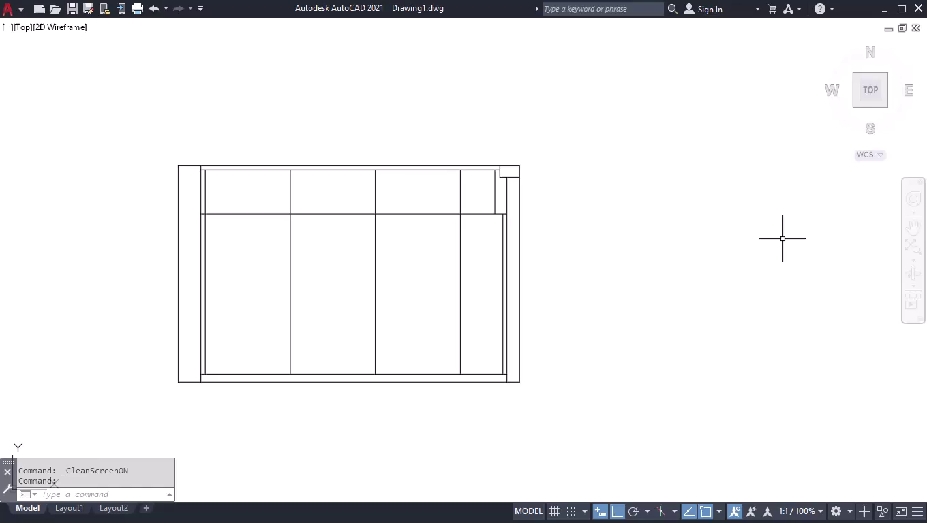
Restore the straight-on plan view of the drawing.
click(870, 91)
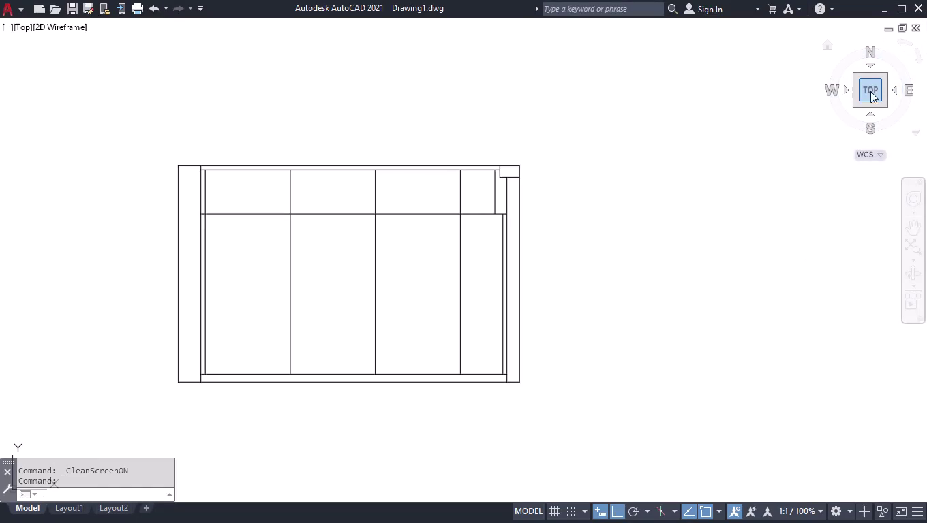
scroll(up, 3)
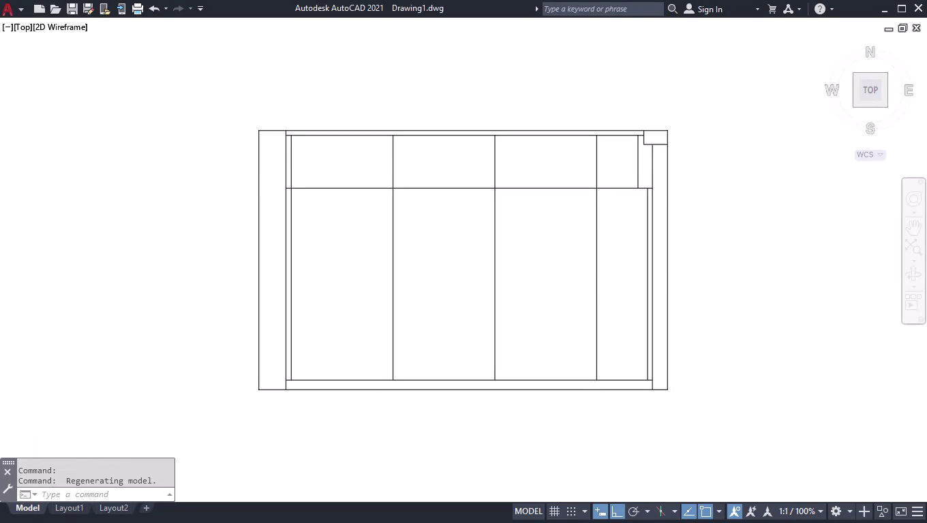
scroll(down, 3)
scroll(up, 3)
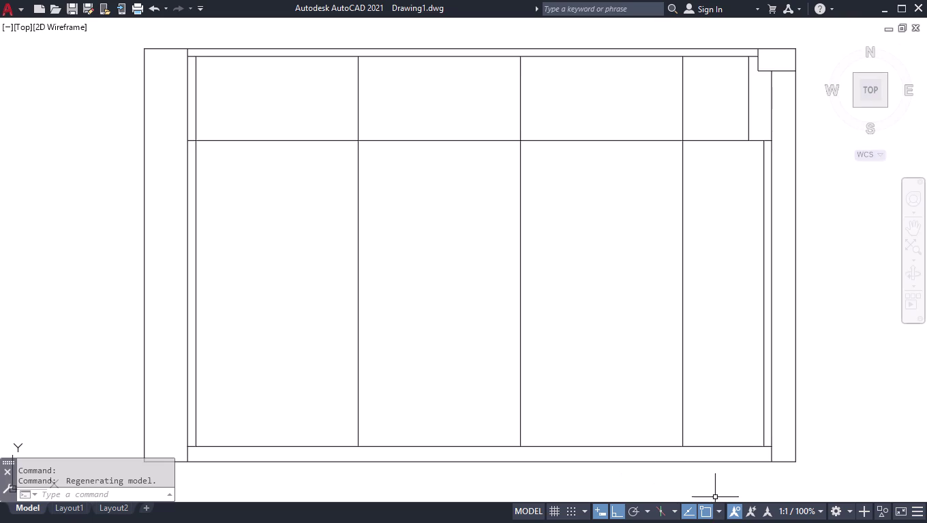
text(B)
text(R)
key(Return)
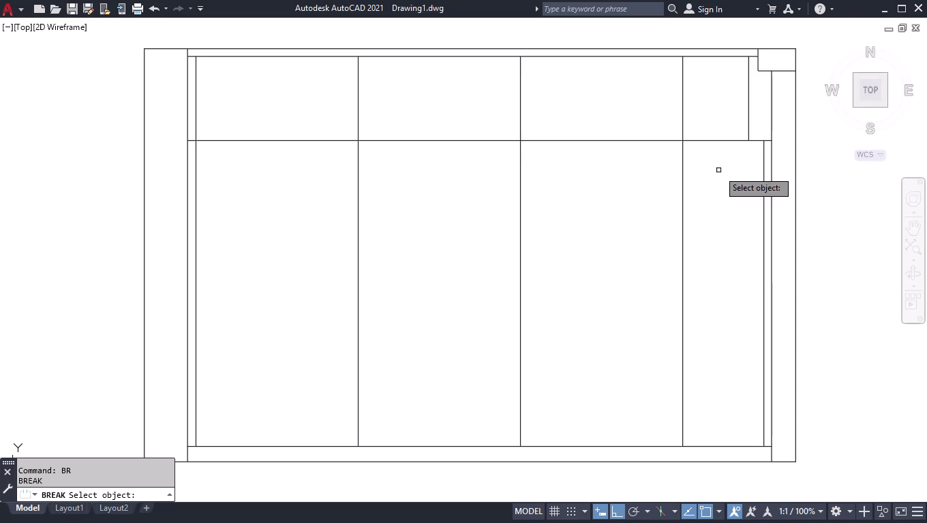
key(space)
Split the top horizontal line at both corners of the right bay with BREAKATPOINT.
text(BR)
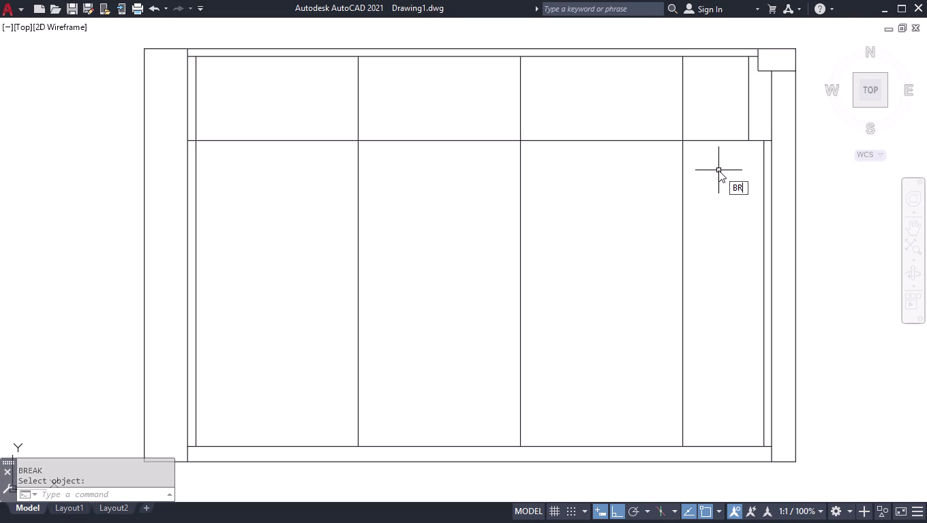
key(Down)
key(Return)
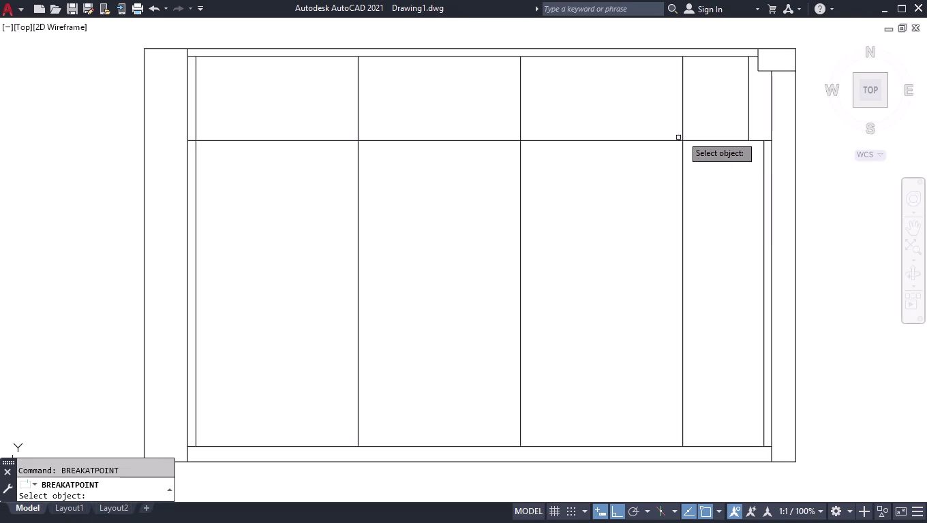
click(696, 141)
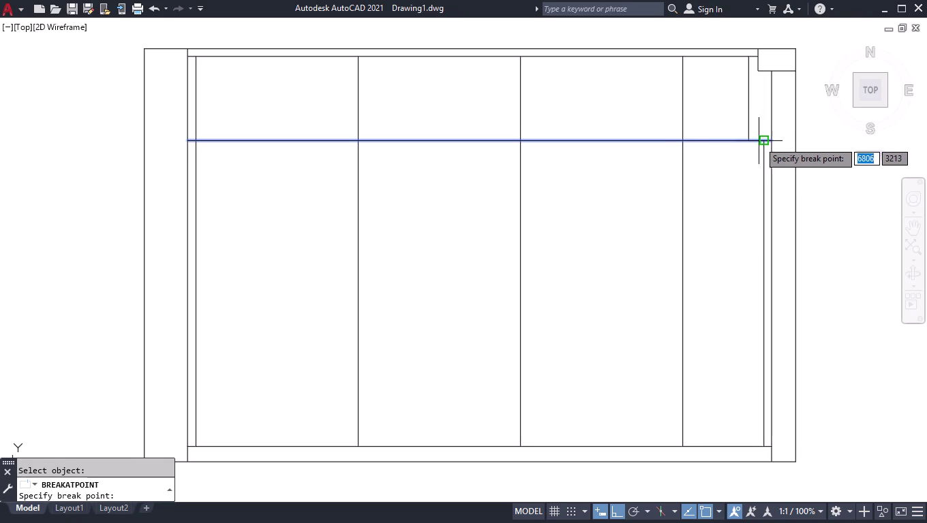
click(760, 141)
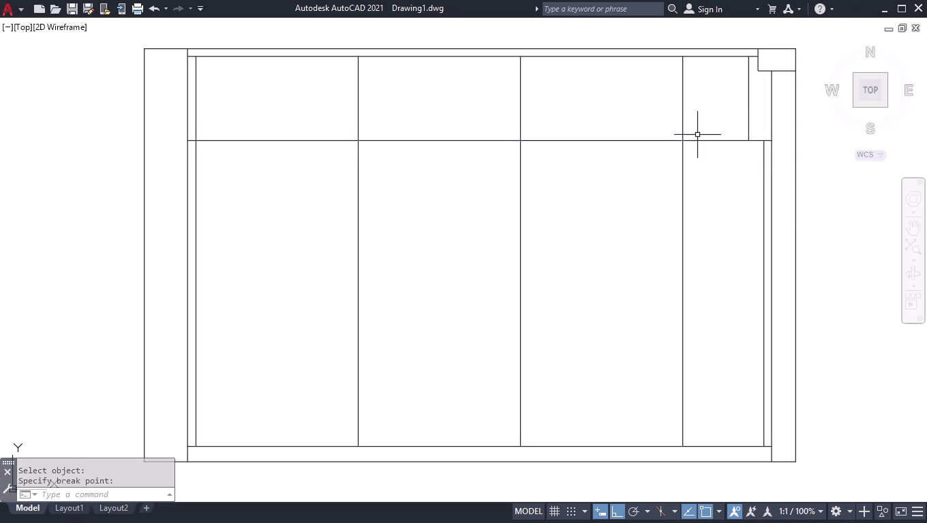
key(space)
click(698, 139)
click(684, 140)
key(space)
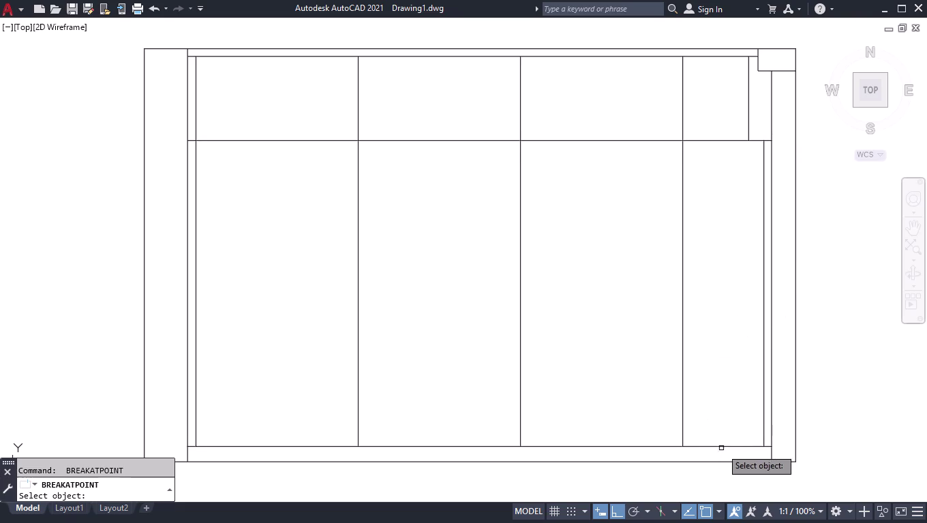
Split the bottom line at the right bay's corners and the right vertical line.
click(711, 445)
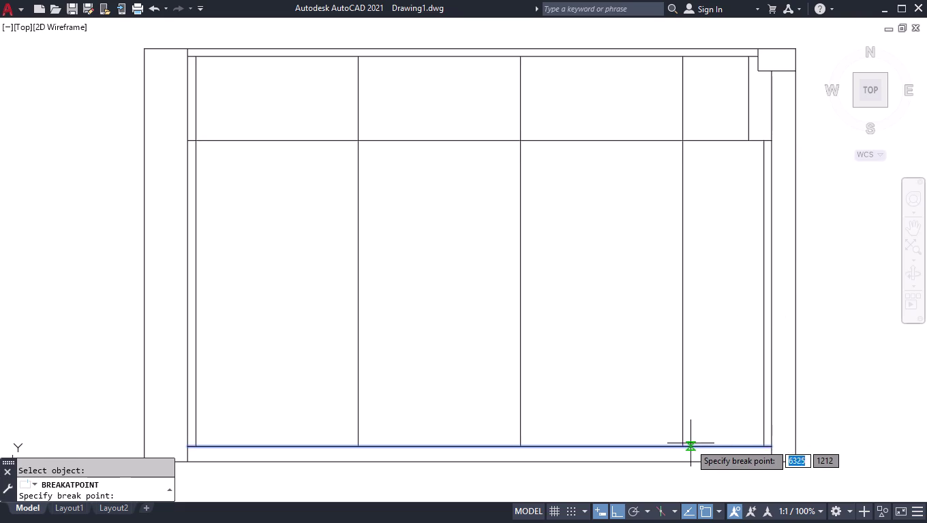
click(679, 448)
key(space)
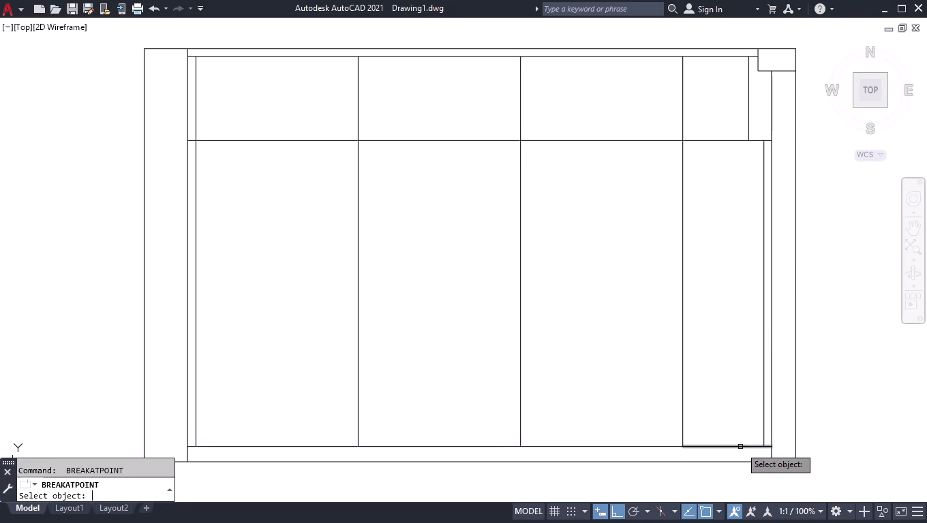
click(740, 445)
click(768, 447)
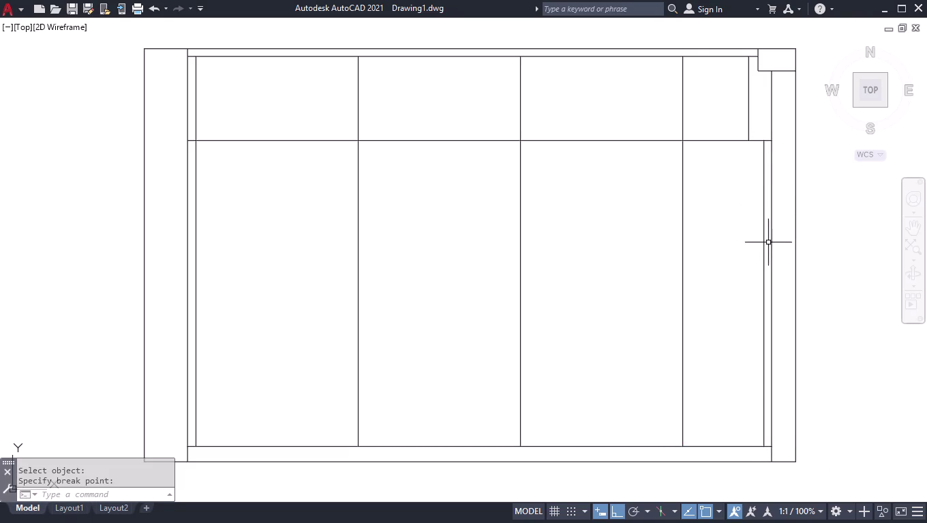
click(763, 217)
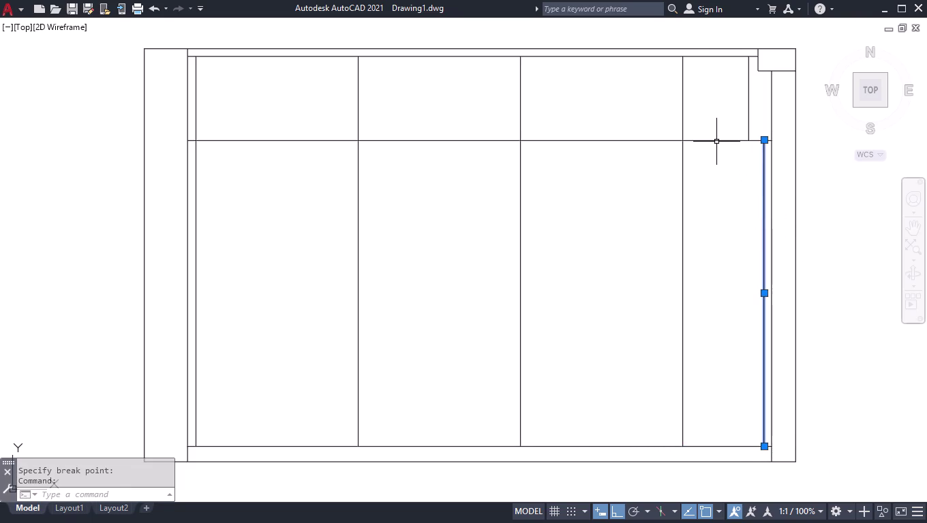
Join the right bay's top, bottom, left and right edges into one outline.
click(716, 141)
click(680, 206)
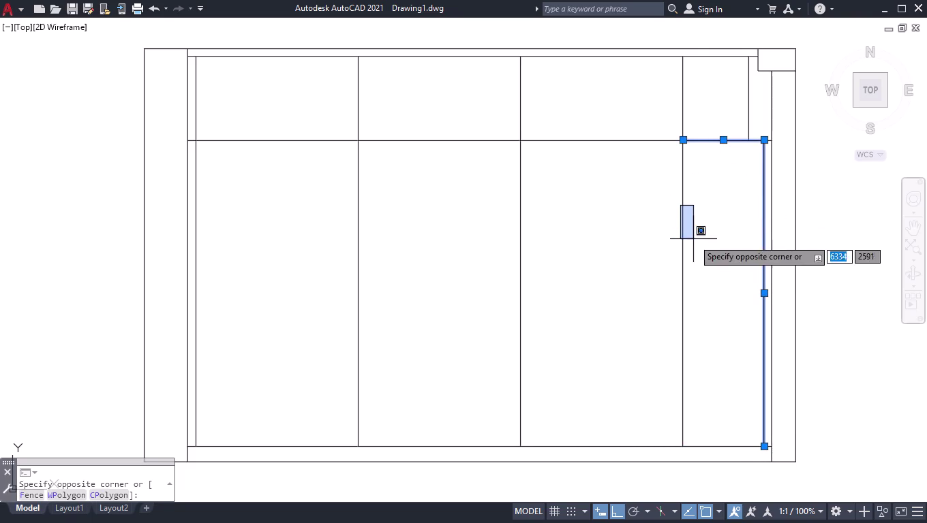
click(690, 256)
click(685, 261)
click(673, 280)
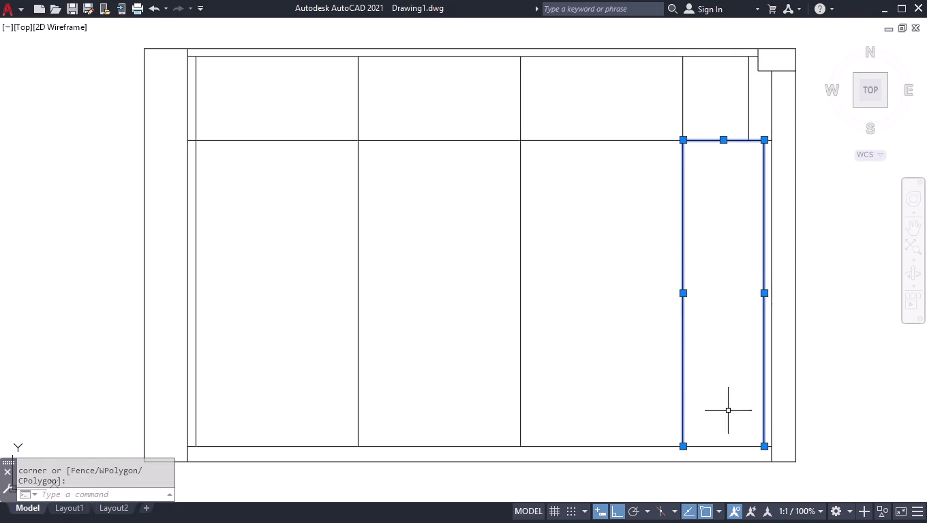
click(723, 447)
key(j)
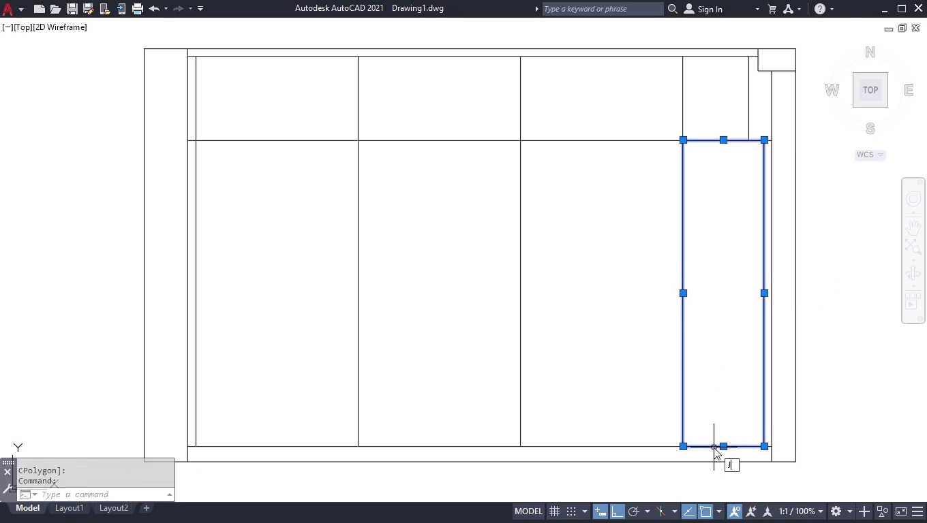
key(Return)
Offset the right bay's outline 20 inward to form the inset panel.
text(OF)
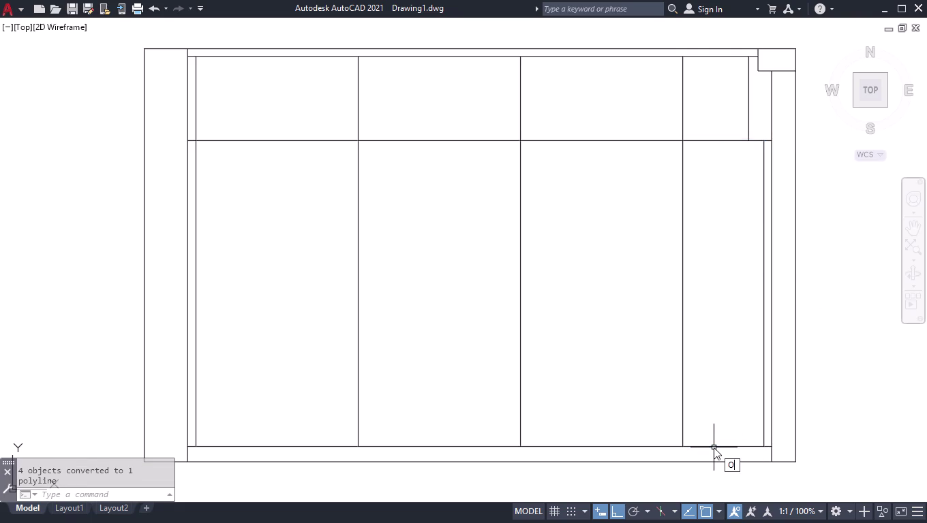
text(F)
key(Return)
text(2)
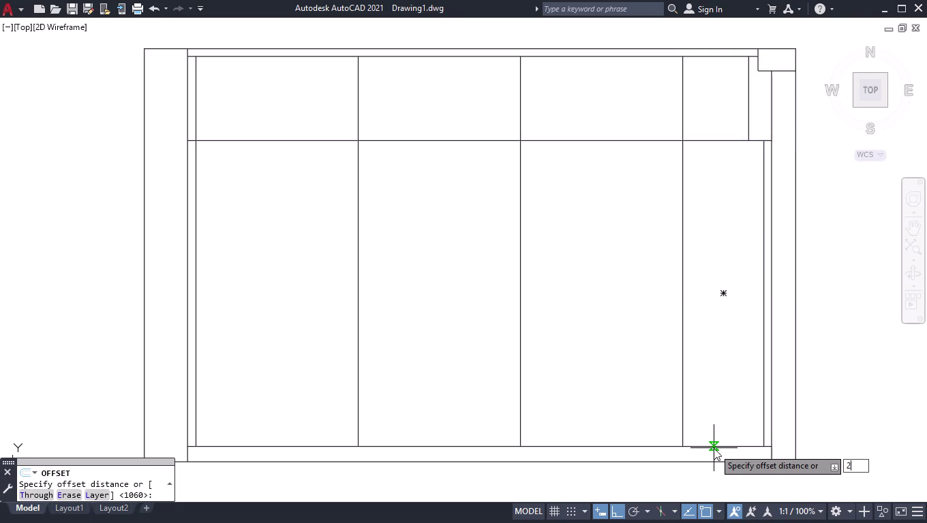
text(0)
key(Return)
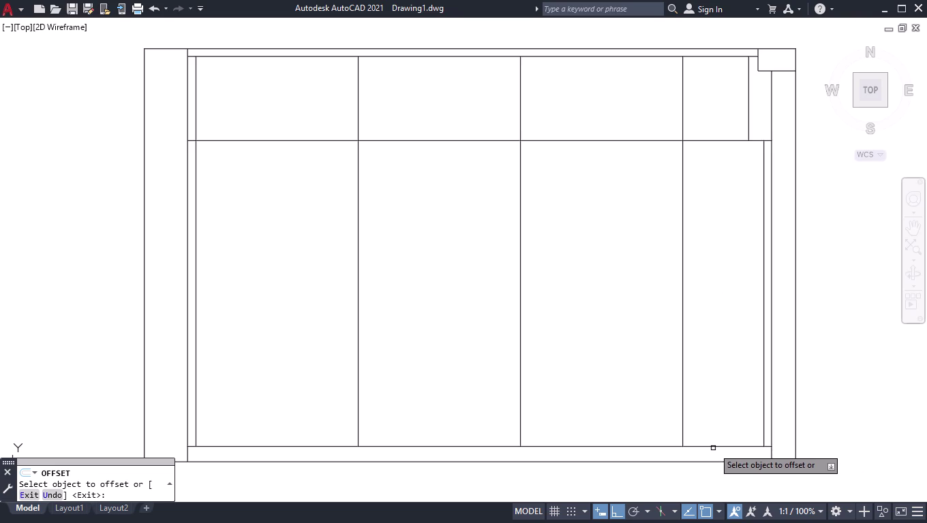
click(706, 446)
click(725, 388)
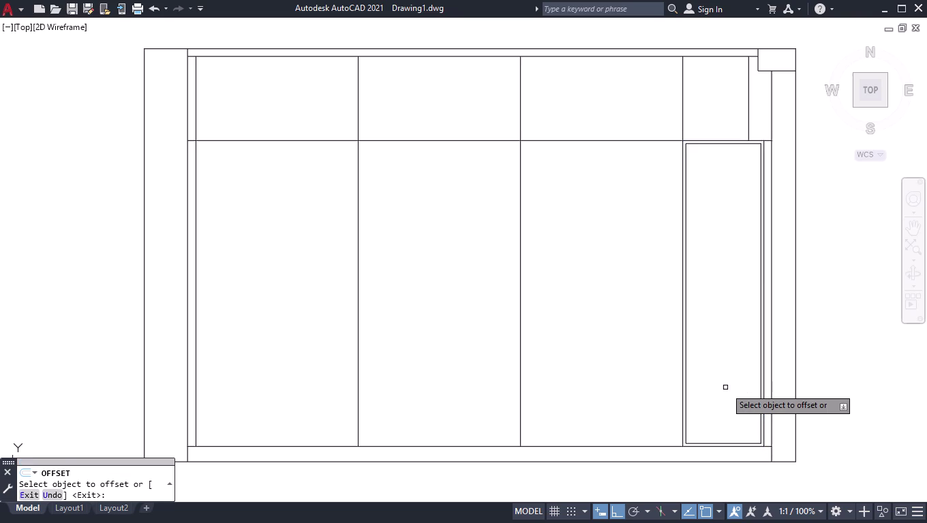
key(Return)
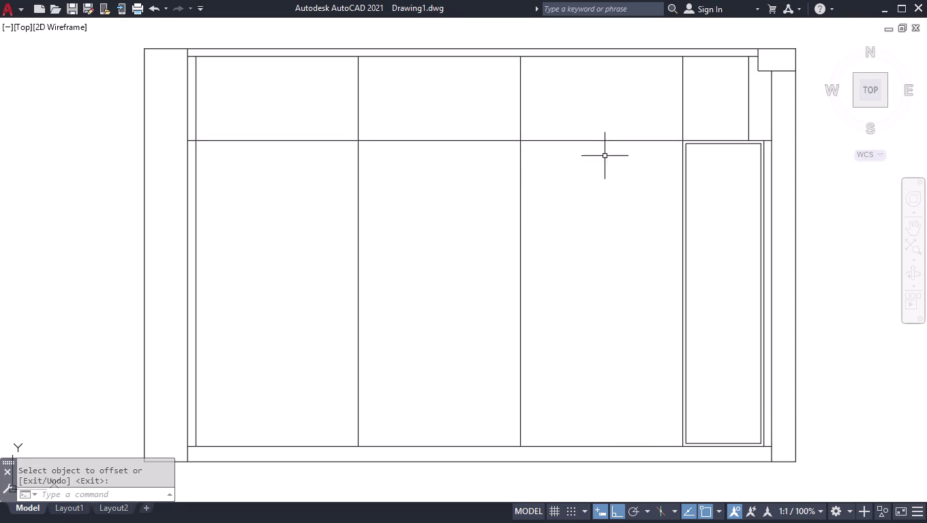
Split the top and bottom lines at the third bay's corners.
text(BR)
key(Down)
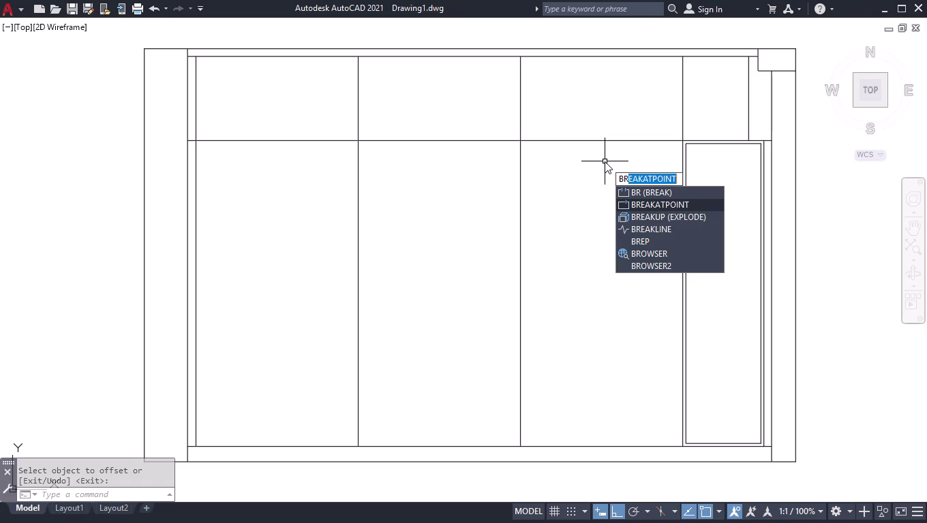
key(Return)
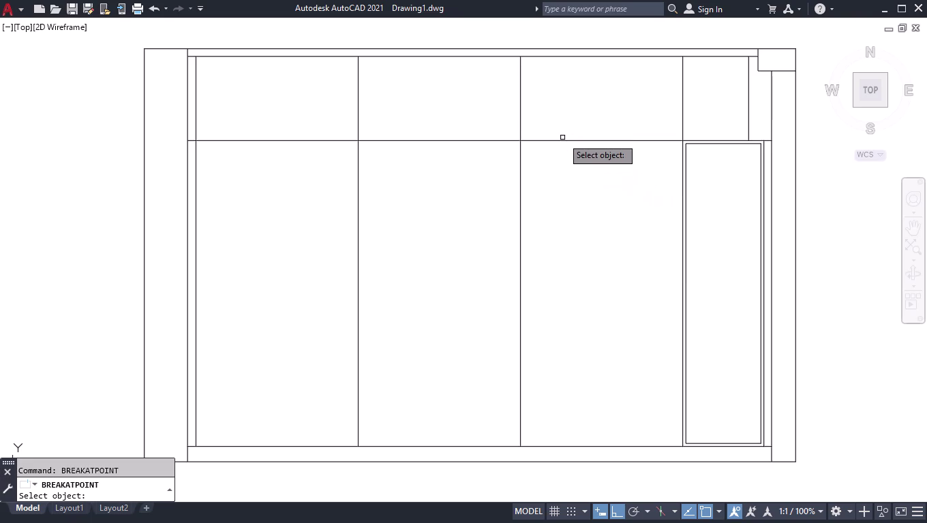
click(560, 140)
click(522, 140)
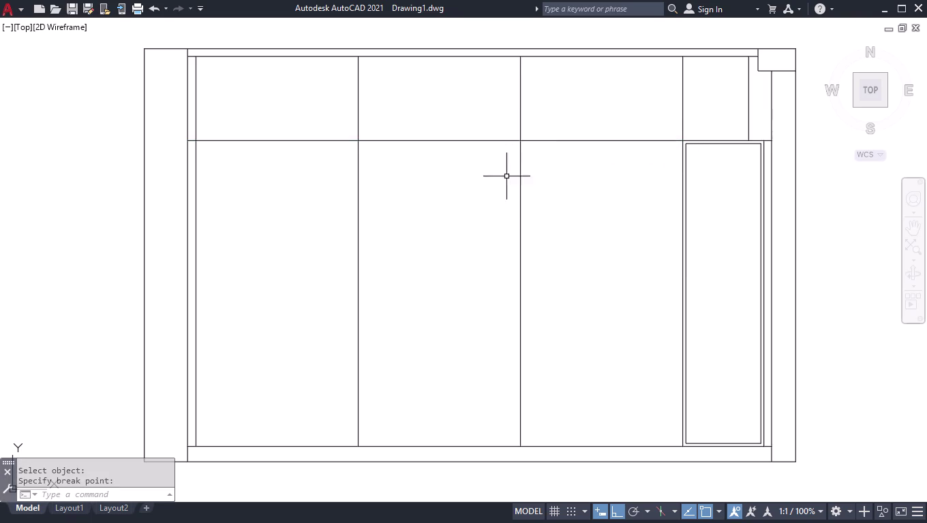
key(space)
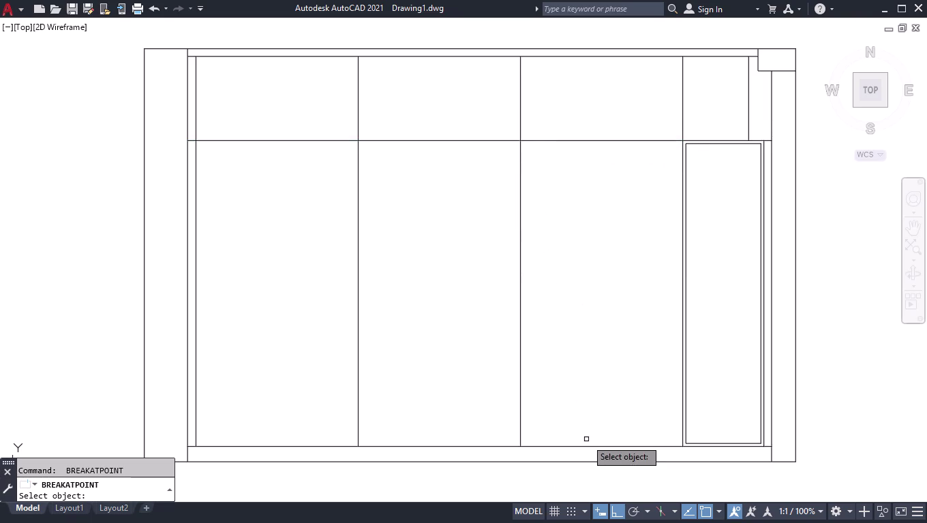
click(582, 445)
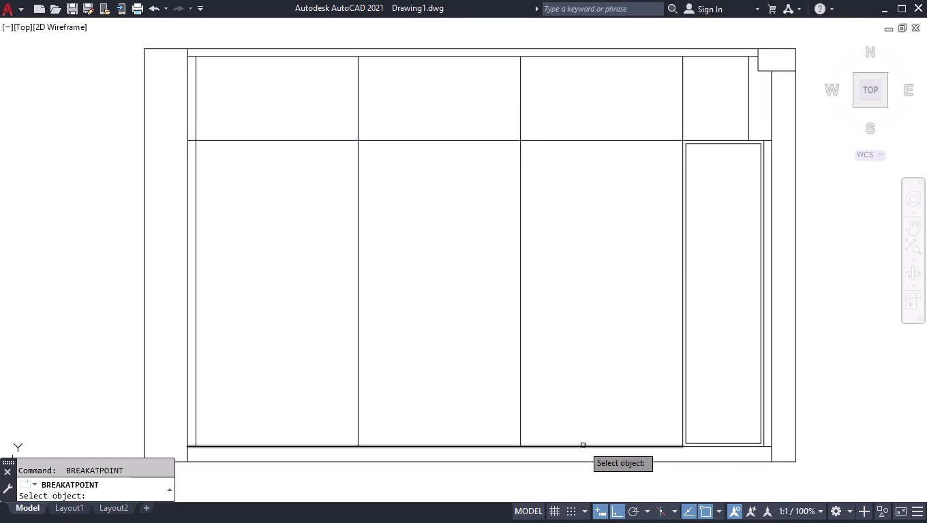
click(523, 445)
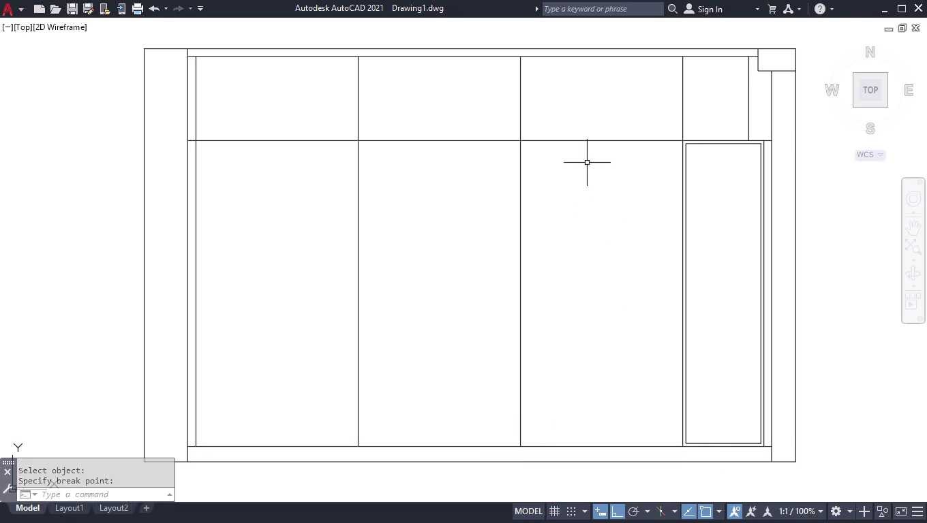
Explode the narrow right panel's joined outline back into separate lines.
click(587, 139)
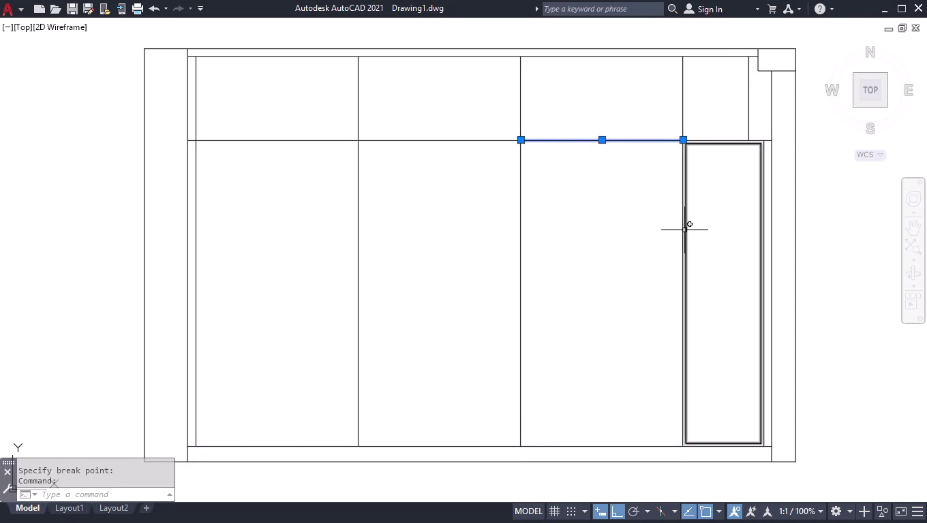
click(680, 229)
click(684, 229)
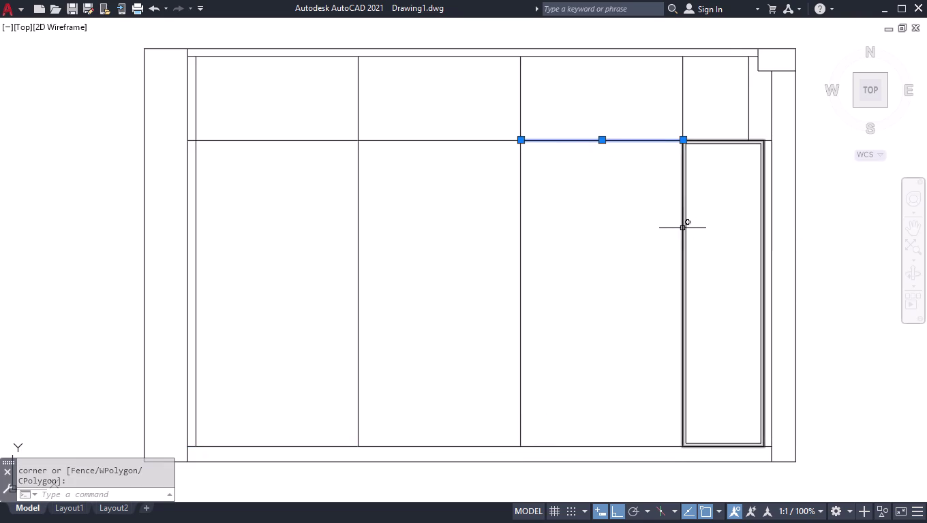
click(682, 229)
scroll(up, 3)
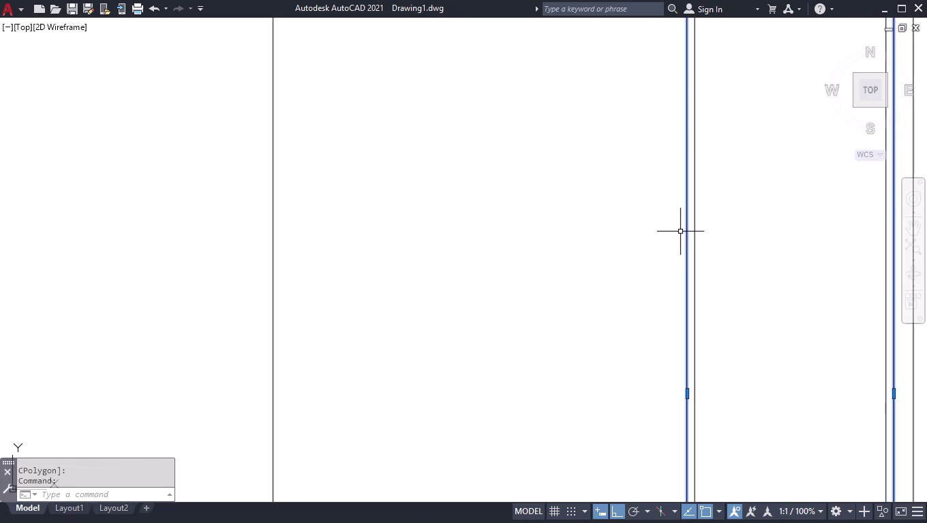
click(782, 216)
click(629, 323)
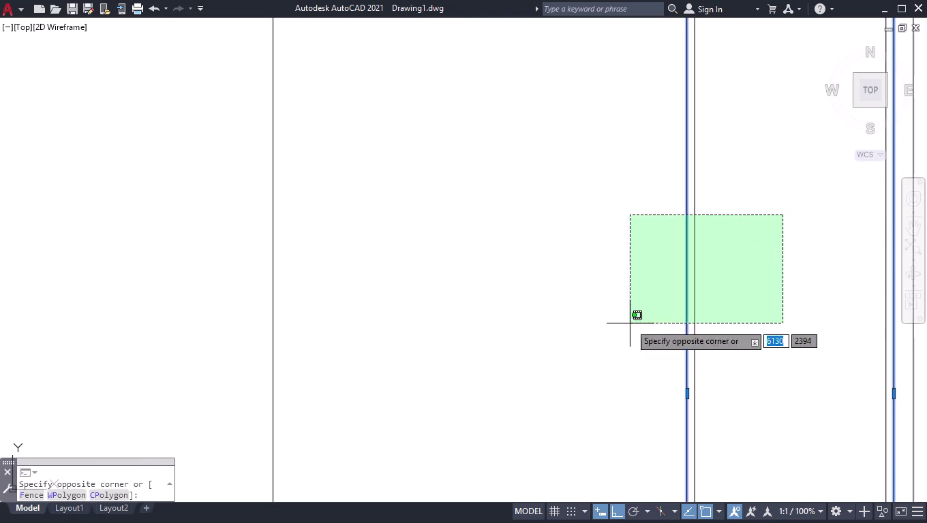
scroll(down, 3)
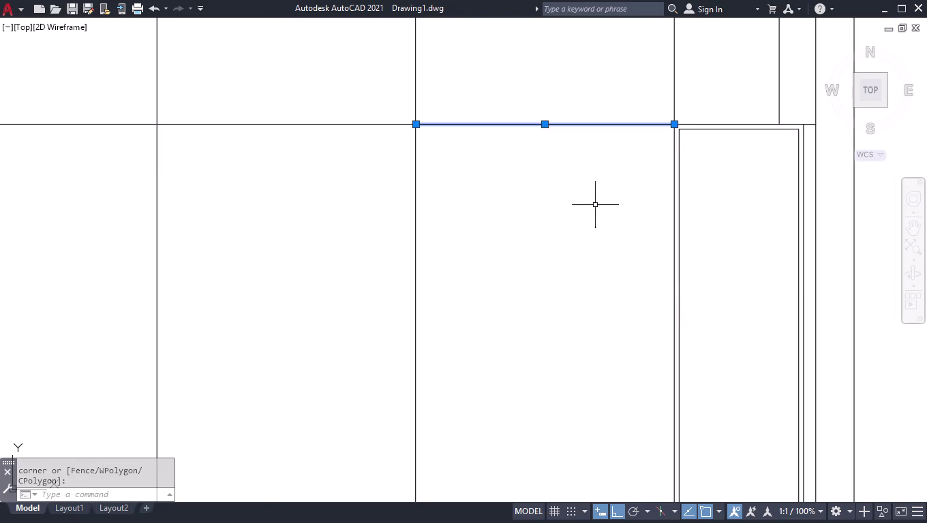
click(563, 80)
click(548, 154)
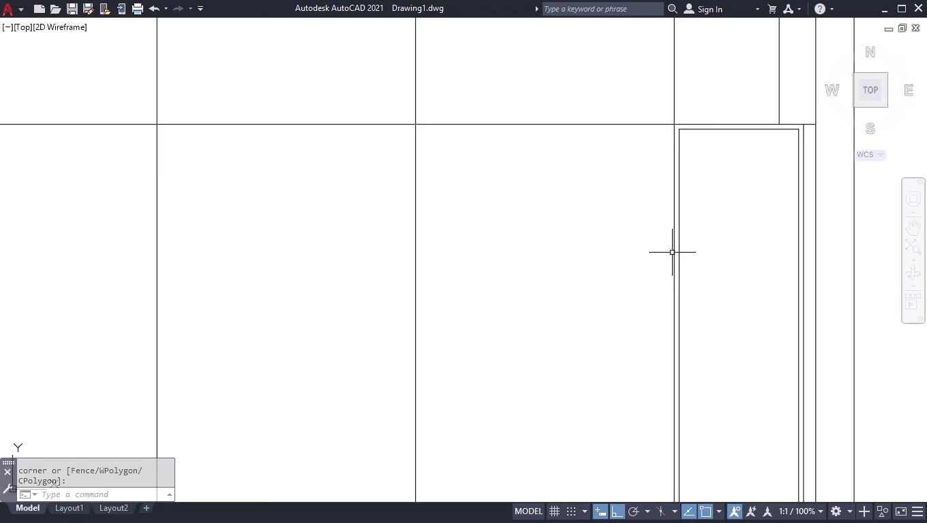
click(674, 248)
text(EX)
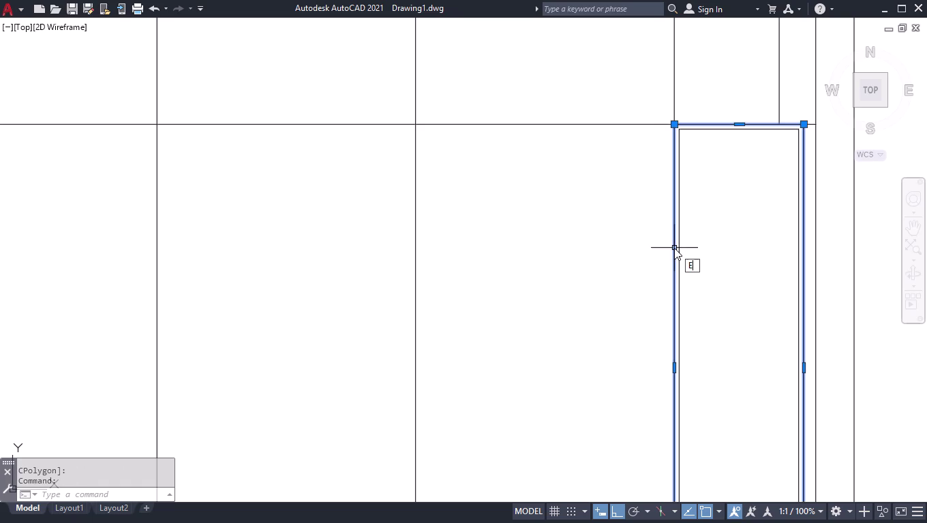
text(PL)
key(Return)
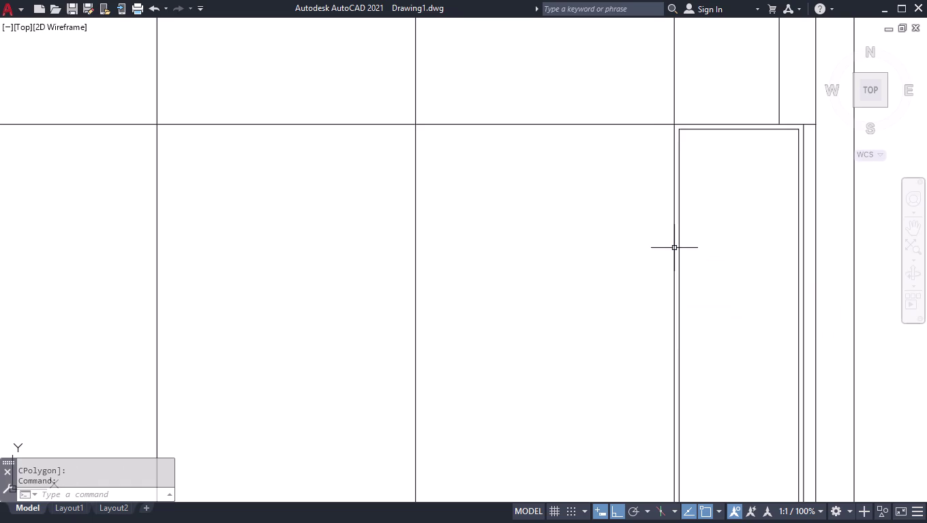
Offset the third bay's edges 20 inward and delete the stray bottom offset line.
click(602, 123)
click(675, 187)
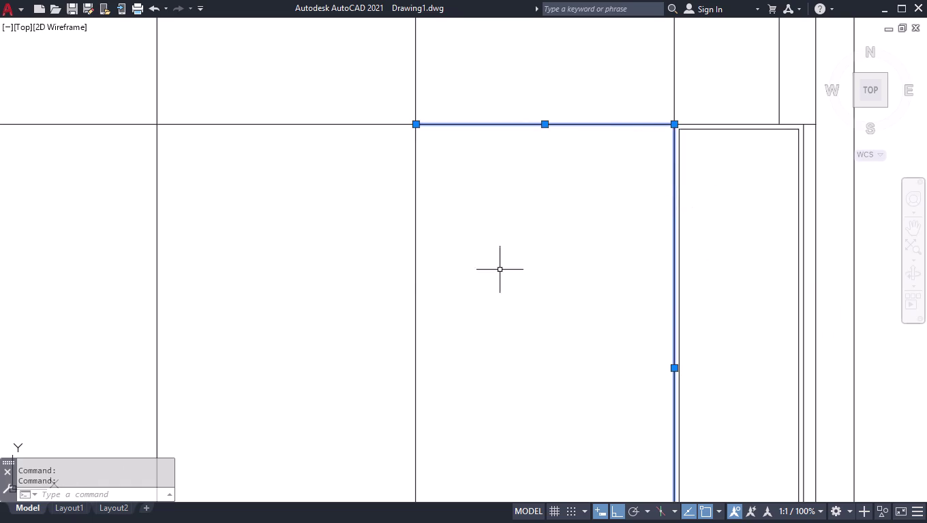
click(417, 291)
scroll(down, 3)
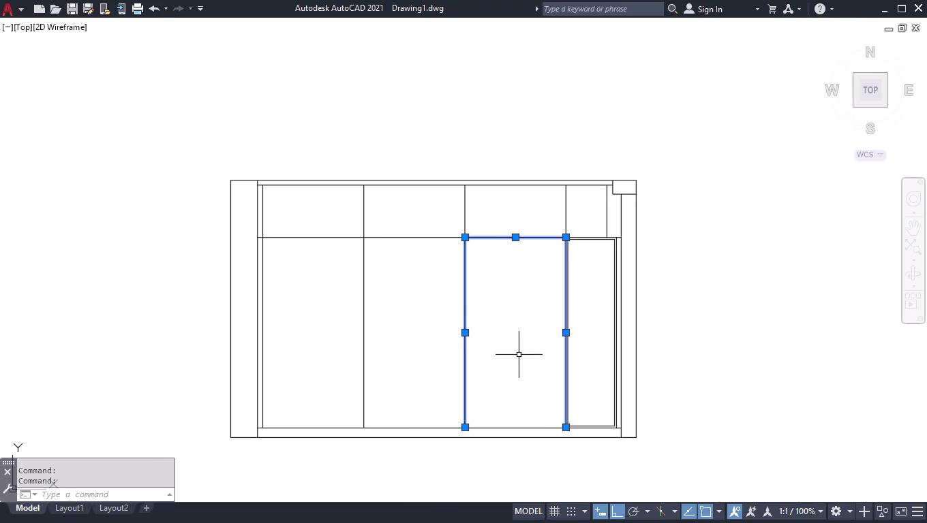
click(522, 427)
text(O)
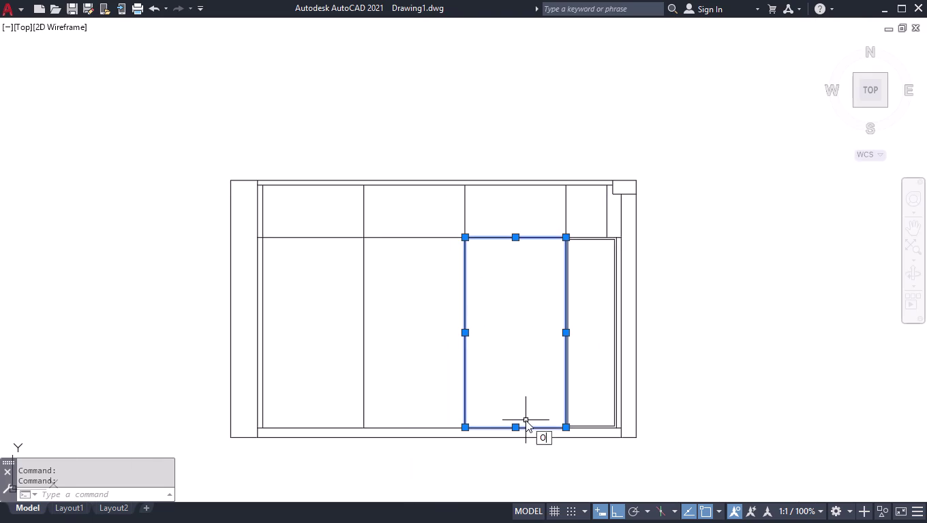
text(FF)
key(Return)
text(20)
key(Return)
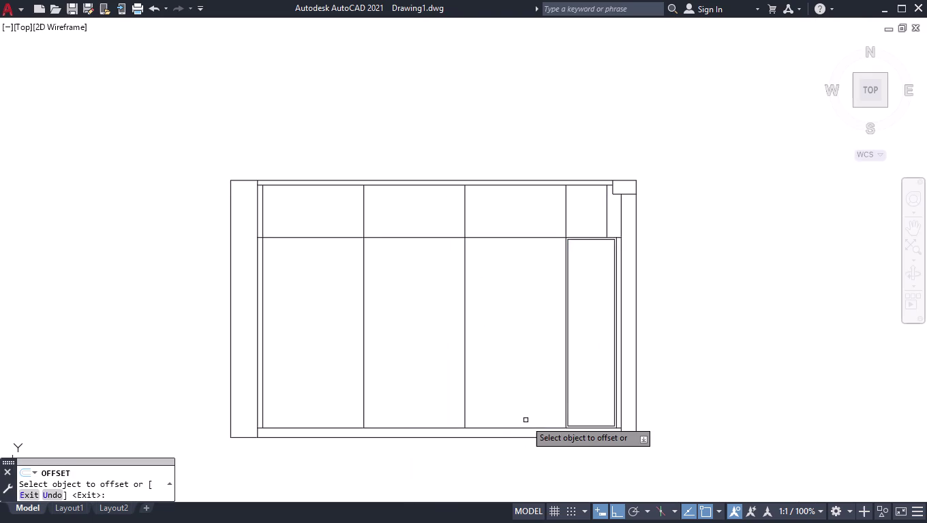
click(480, 428)
click(499, 378)
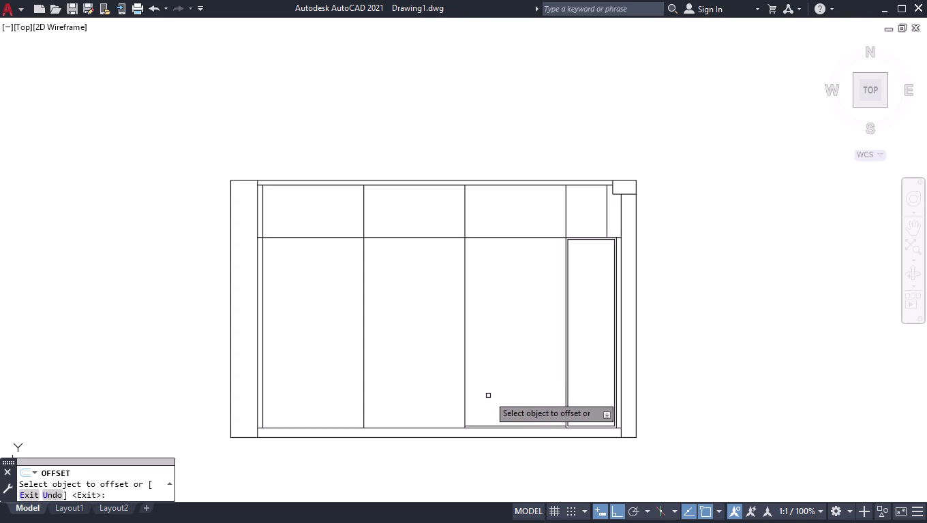
key(space)
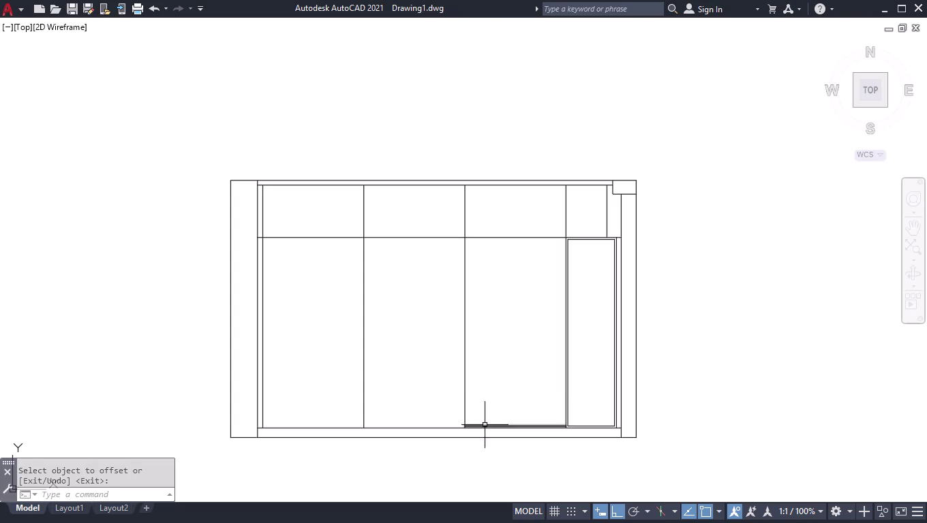
click(485, 425)
key(Delete)
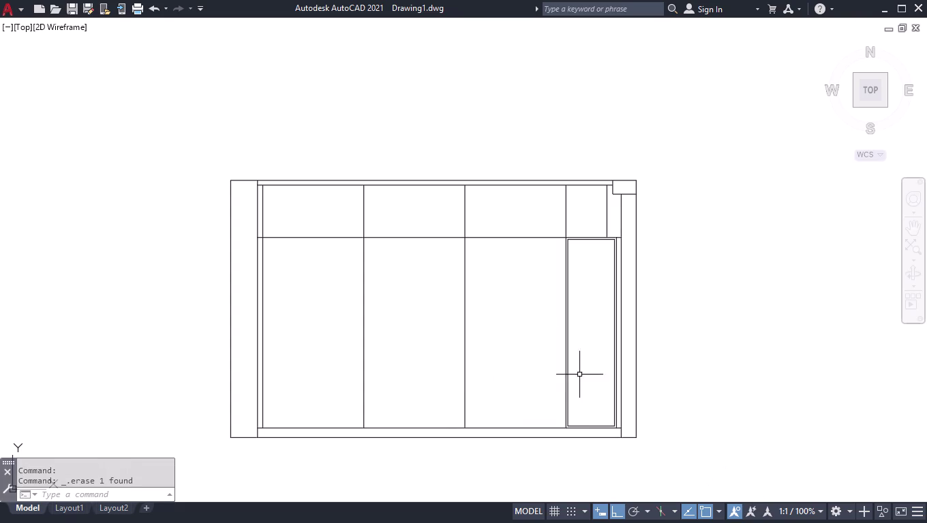
Select the third bay's four edges and join them into one outline.
click(508, 232)
double_click(478, 284)
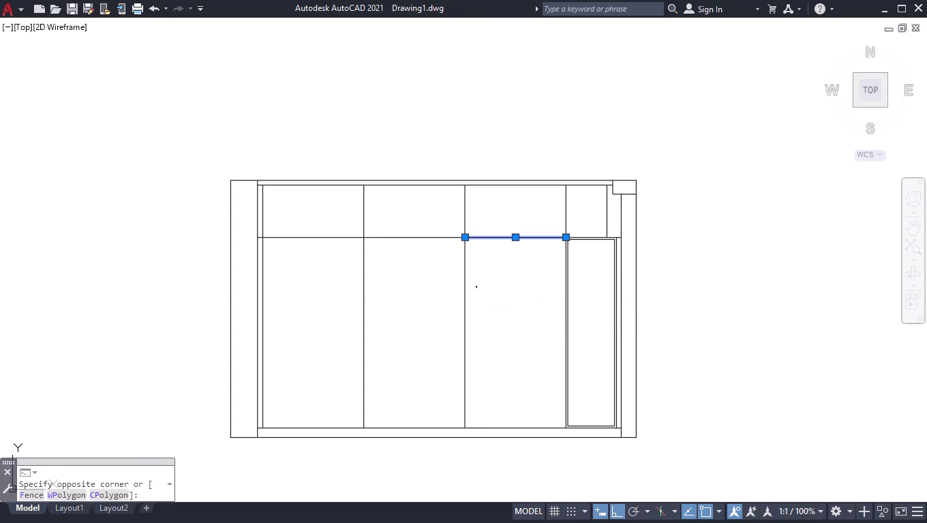
click(453, 303)
click(565, 310)
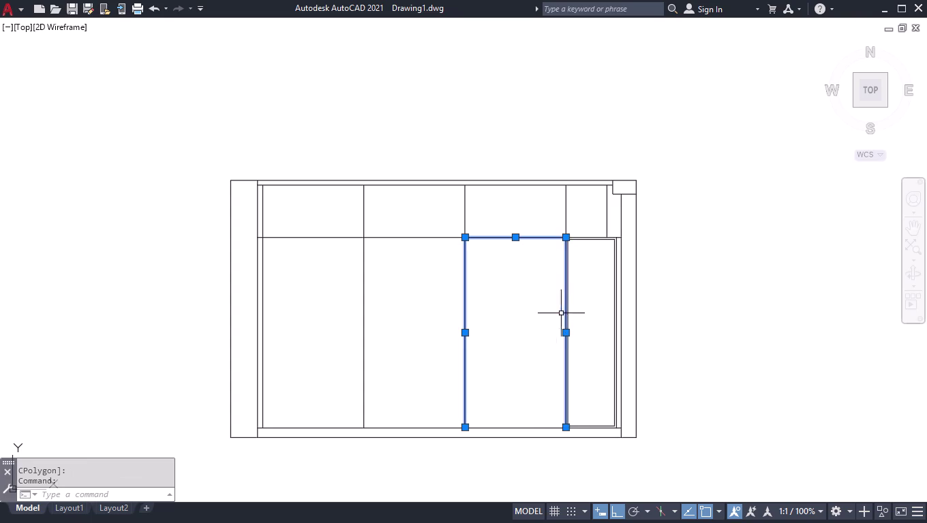
click(547, 431)
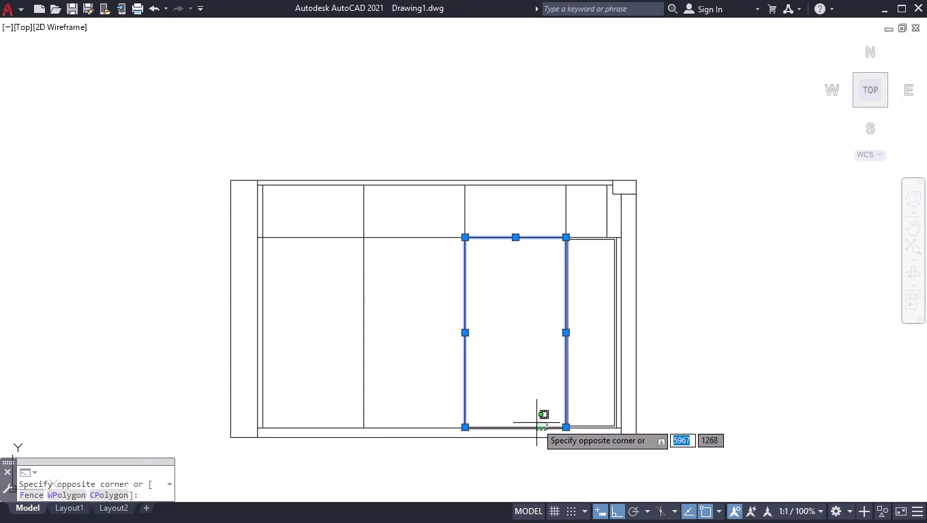
click(536, 423)
key(j)
key(Return)
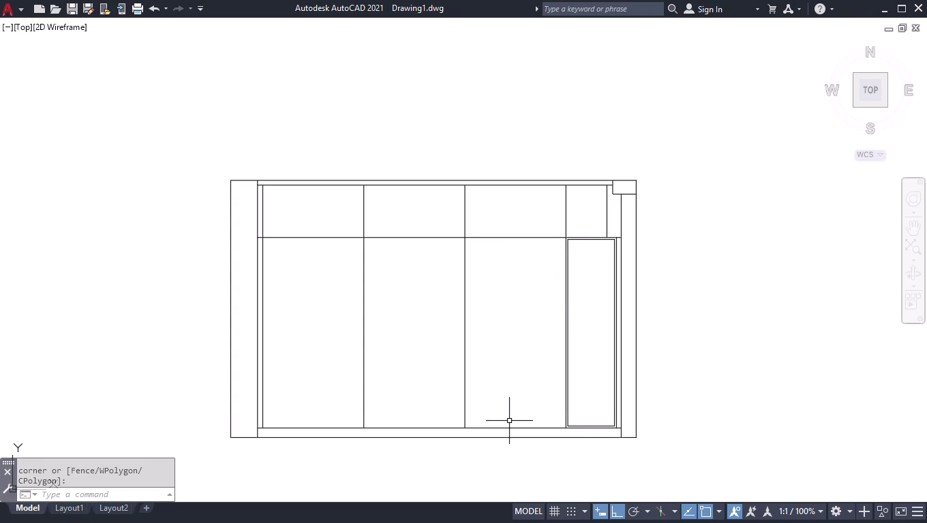
Offset the third bay's outline 20 inward to create its inset panel.
text(OFF)
key(Return)
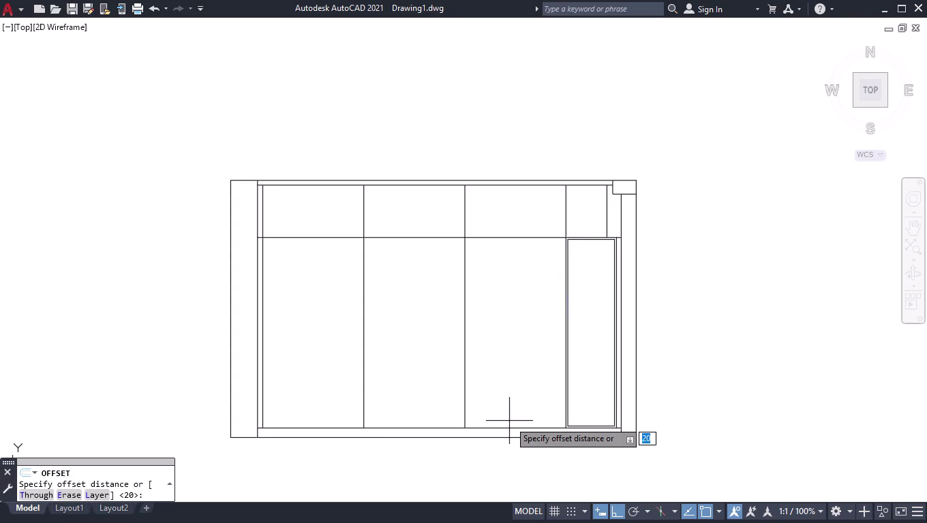
text(20)
key(Return)
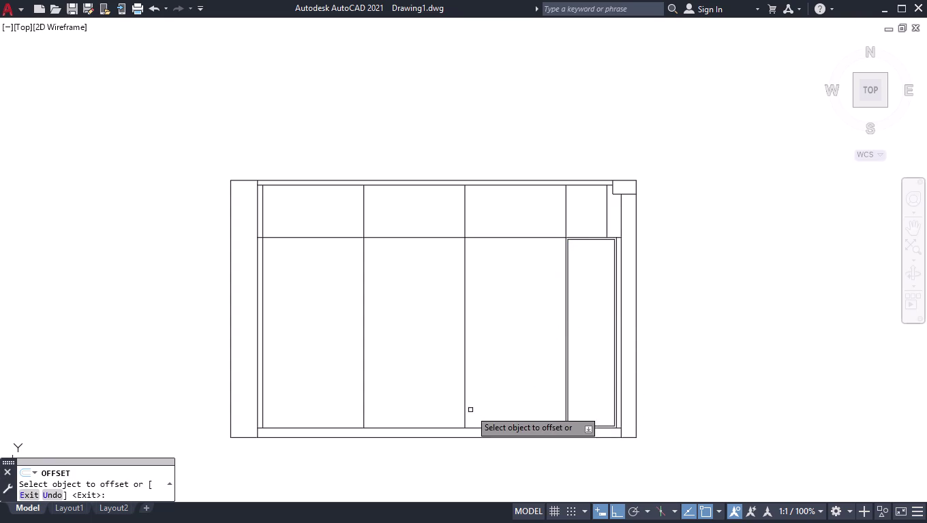
click(464, 408)
click(527, 398)
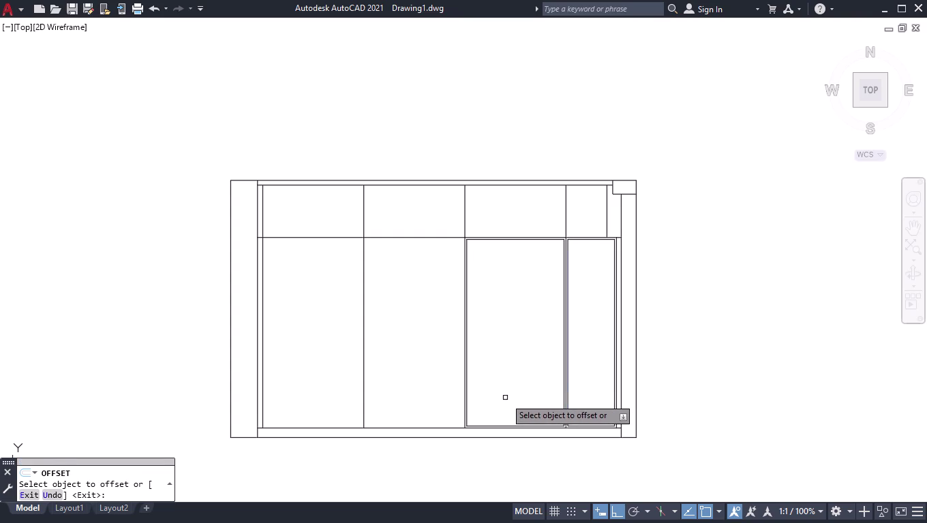
key(Return)
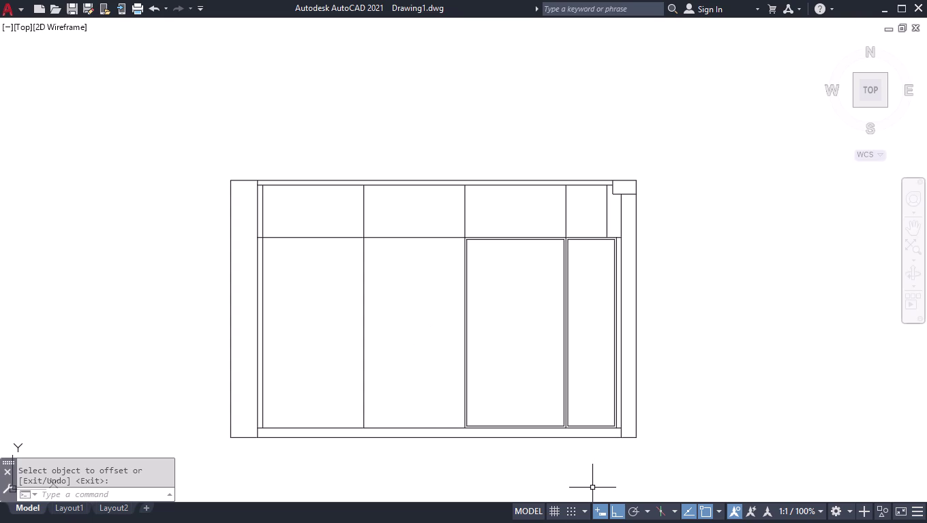
scroll(up, 3)
Explode the third bay's outer outline into separate lines.
click(464, 326)
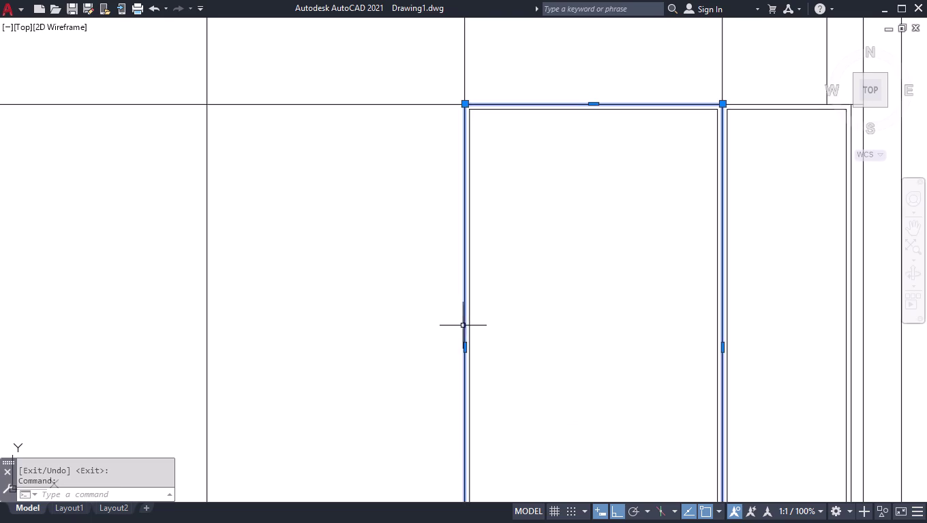
text(EXPLO)
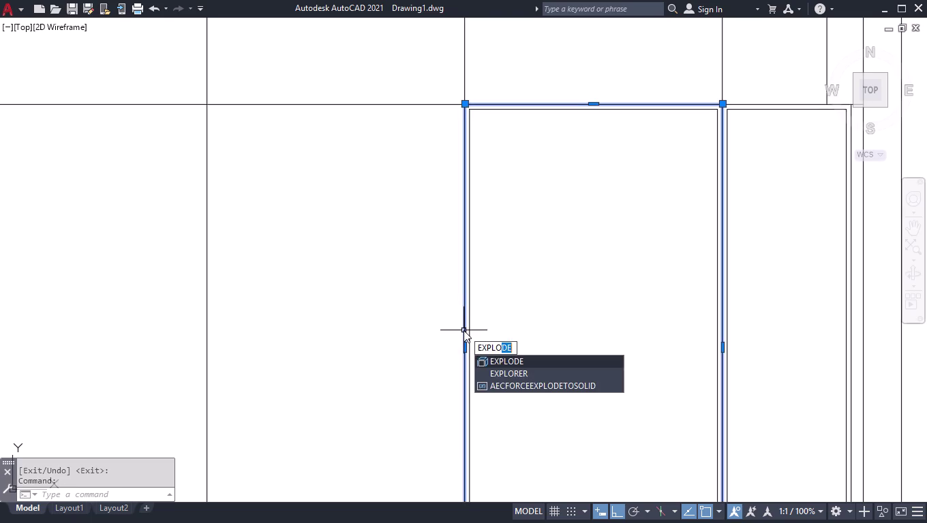
key(Return)
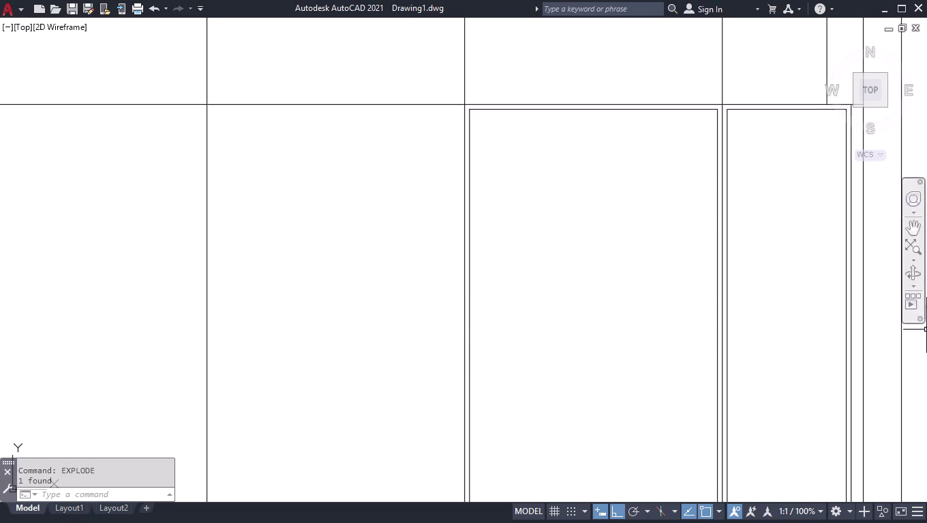
Split the top line above the second bay at its corner point.
text(BR)
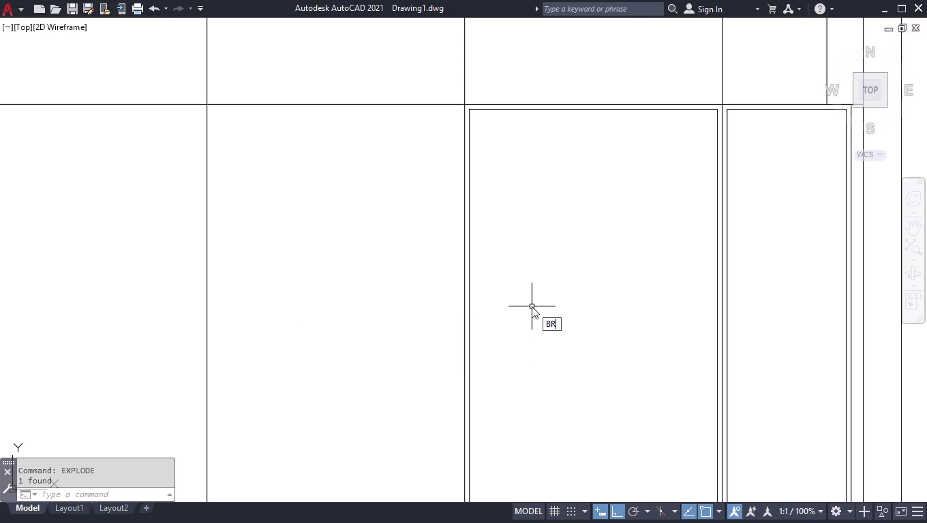
key(Down)
key(Return)
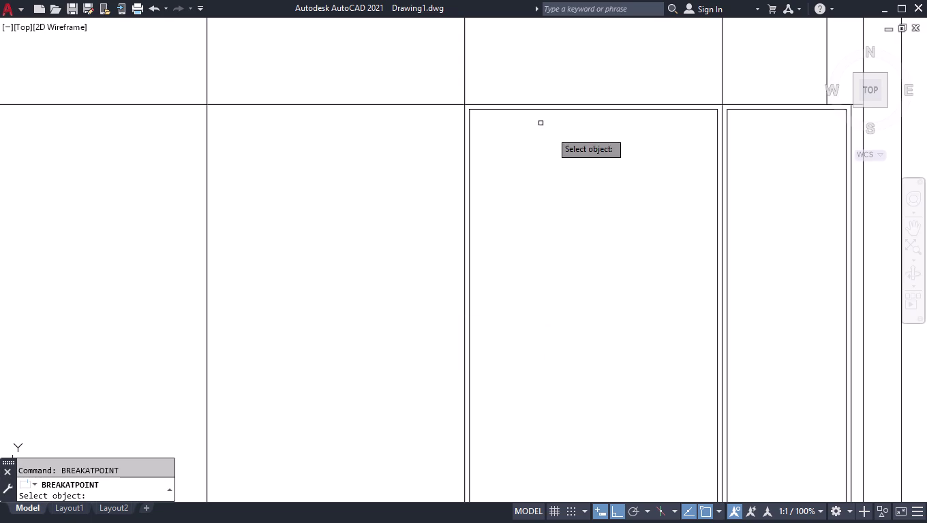
click(282, 106)
click(207, 102)
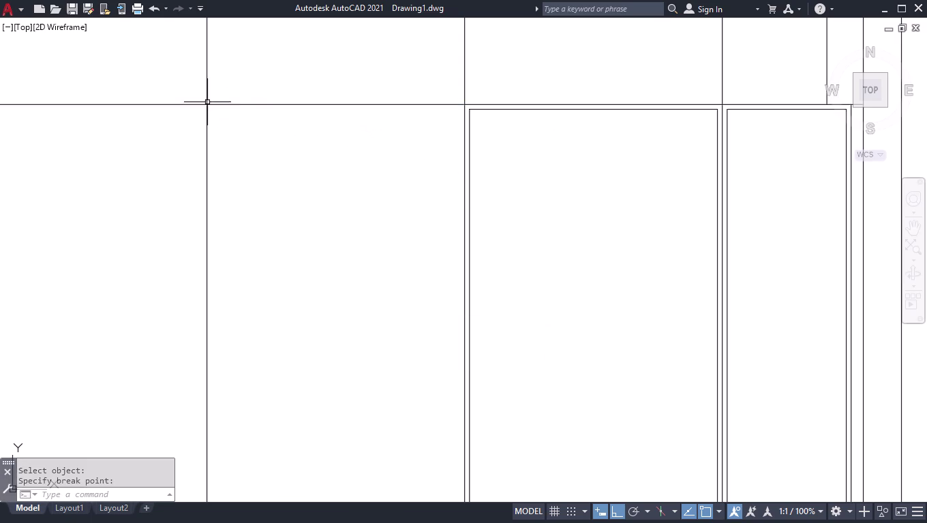
scroll(down, 3)
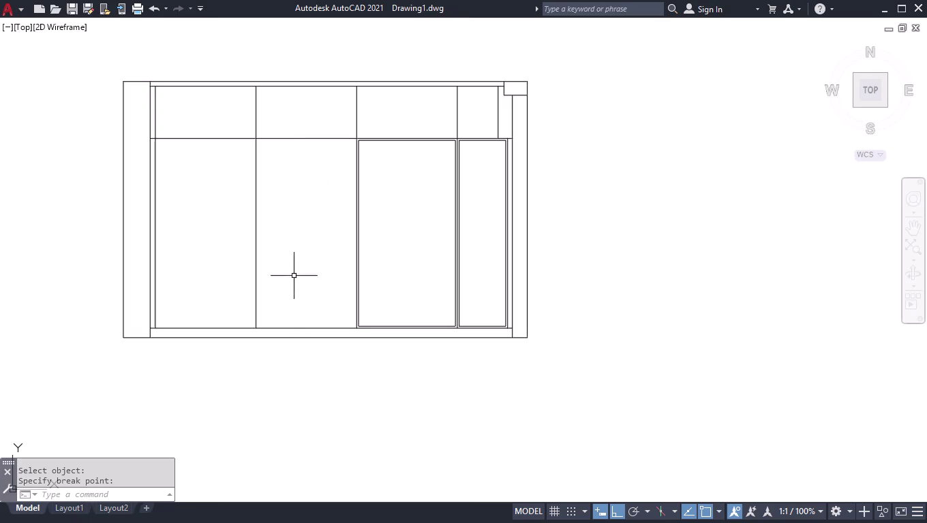
Split the bottom rail at the second bay's corner.
key(space)
click(283, 329)
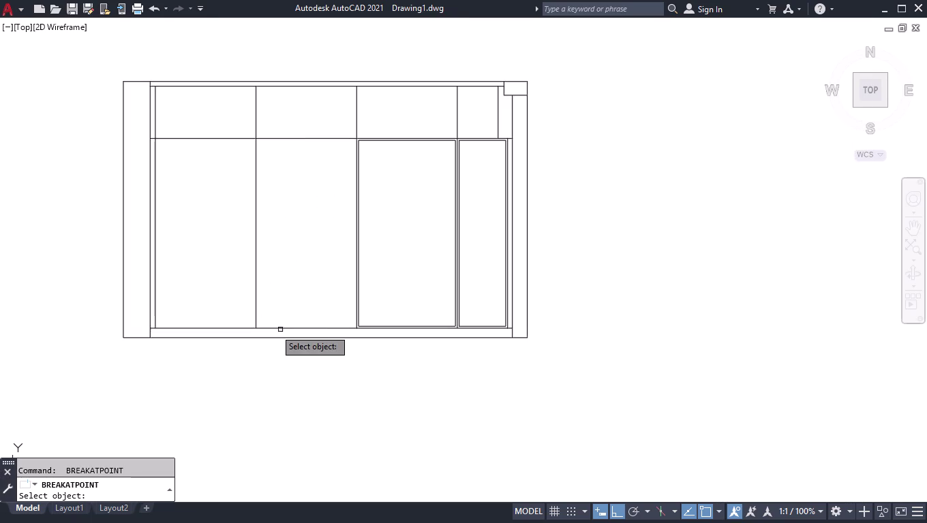
click(263, 326)
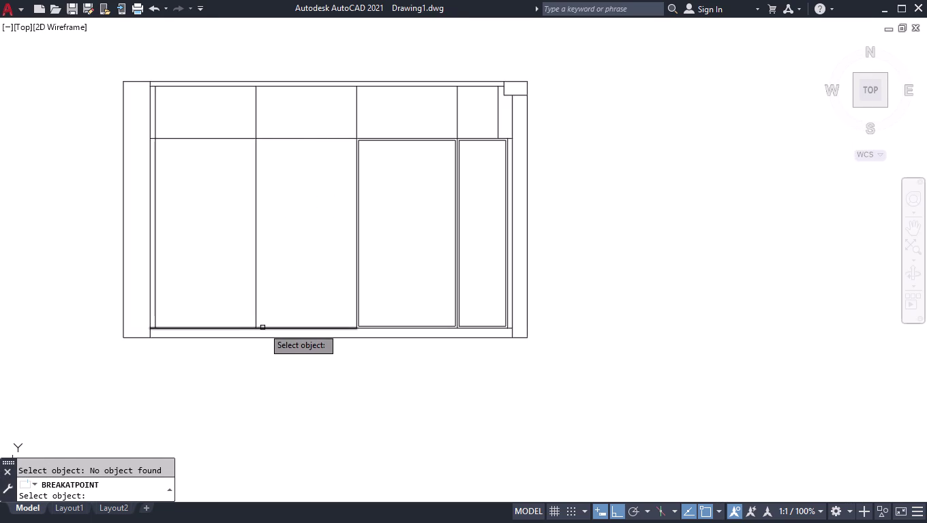
click(264, 327)
click(257, 328)
scroll(up, 3)
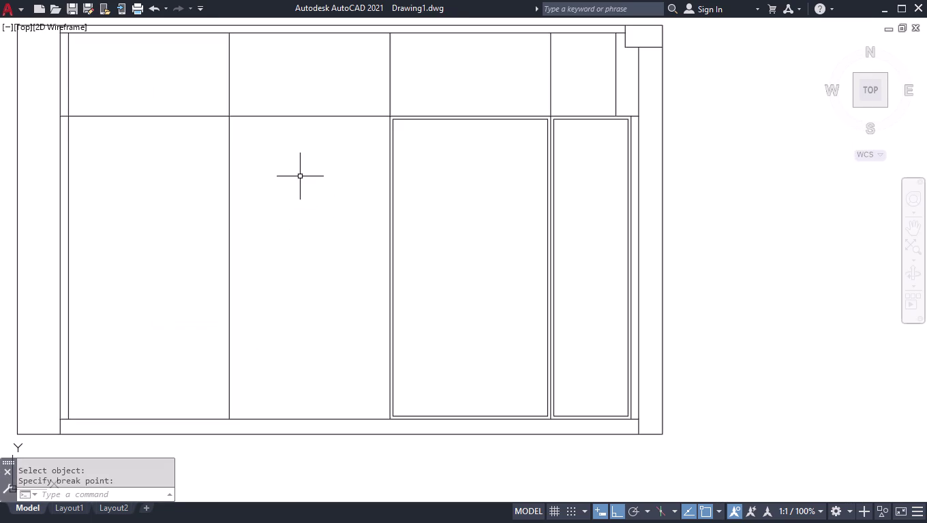
Join the second bay's four edges into a single outline.
click(389, 203)
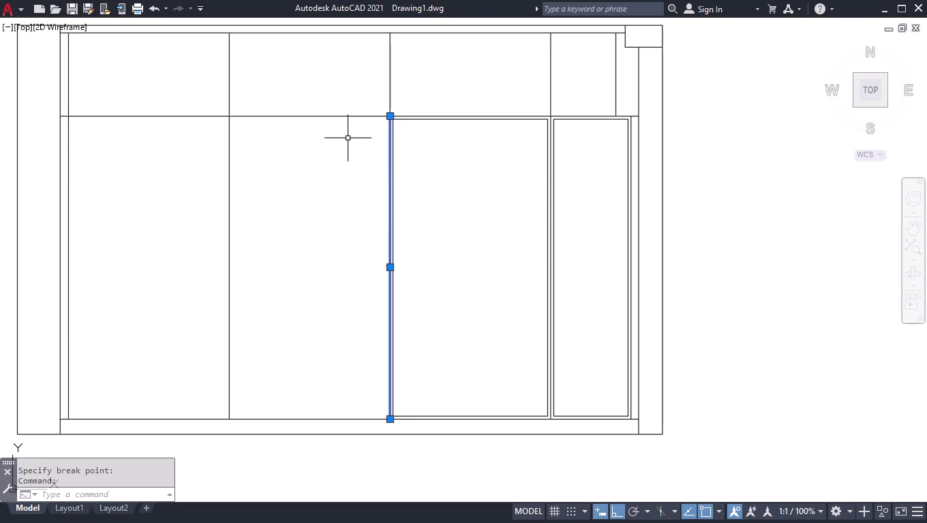
click(334, 102)
click(306, 161)
drag(290, 170, 260, 191)
click(214, 210)
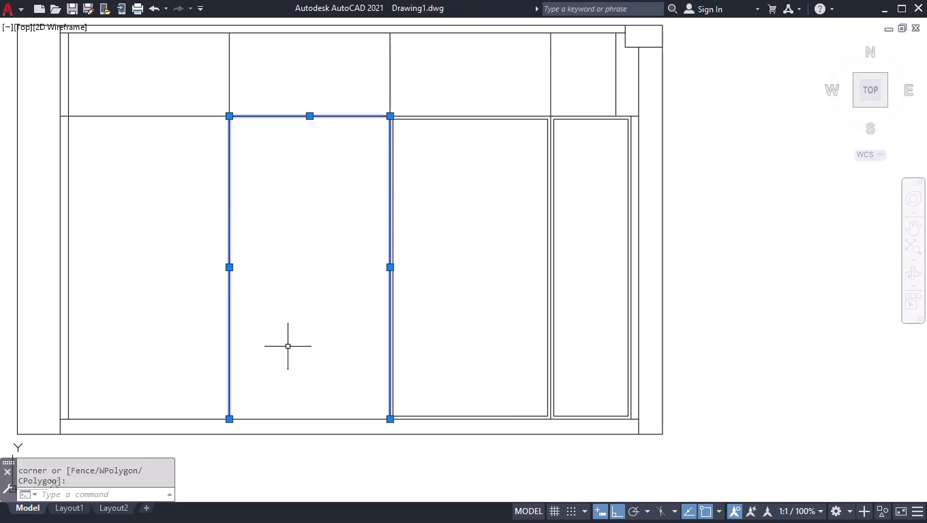
click(278, 420)
key(j)
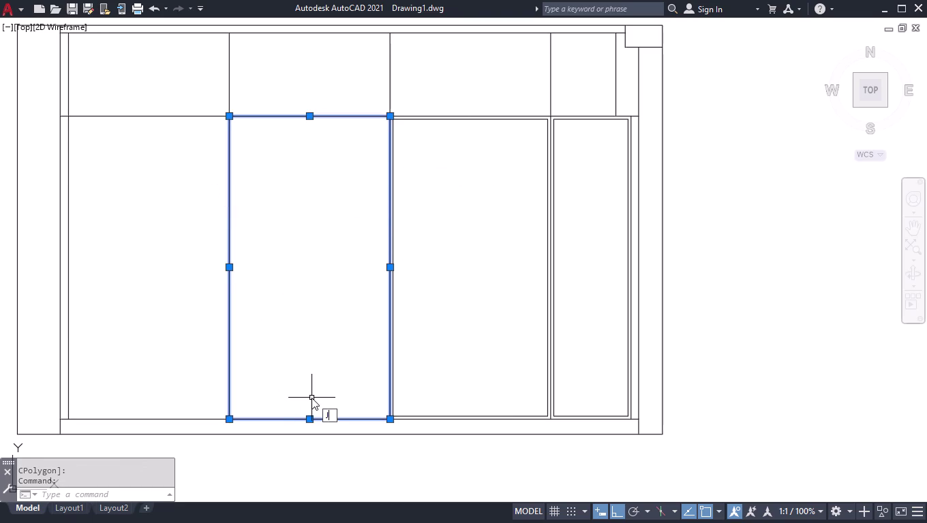
key(Return)
Offset the second bay's outline 20 inward to form its inset panel.
text(OFF)
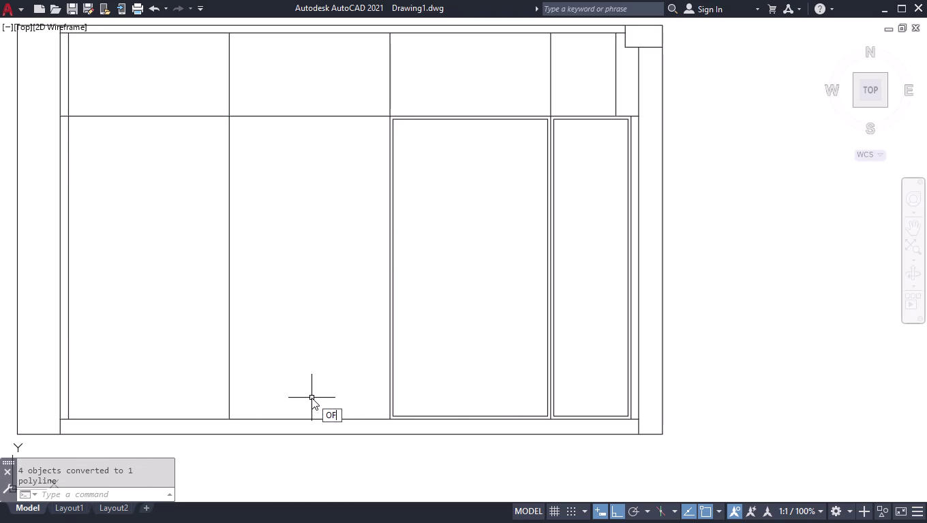
key(Return)
text(2)
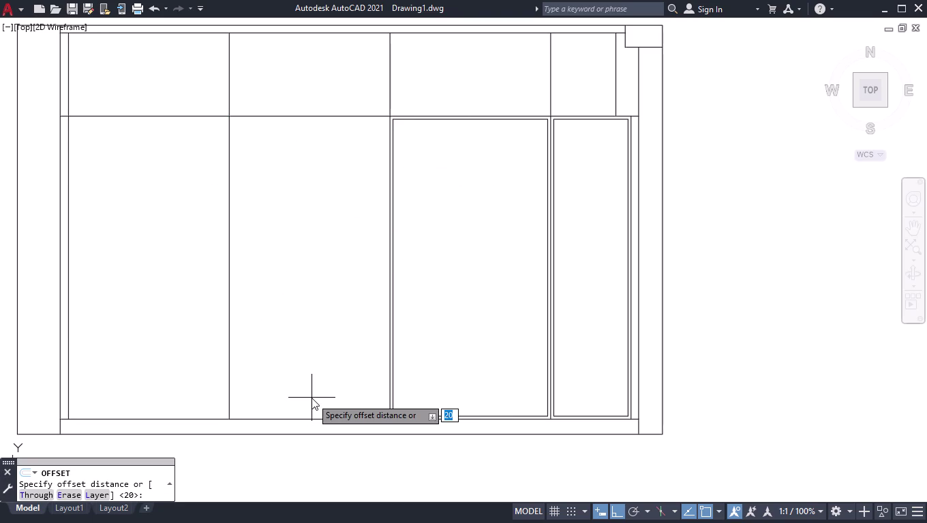
text(0)
key(Return)
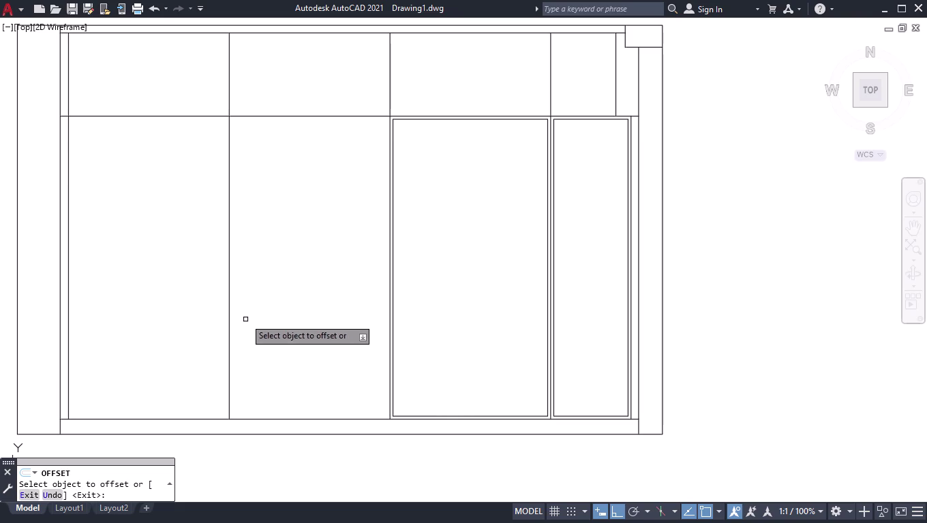
click(228, 304)
click(331, 310)
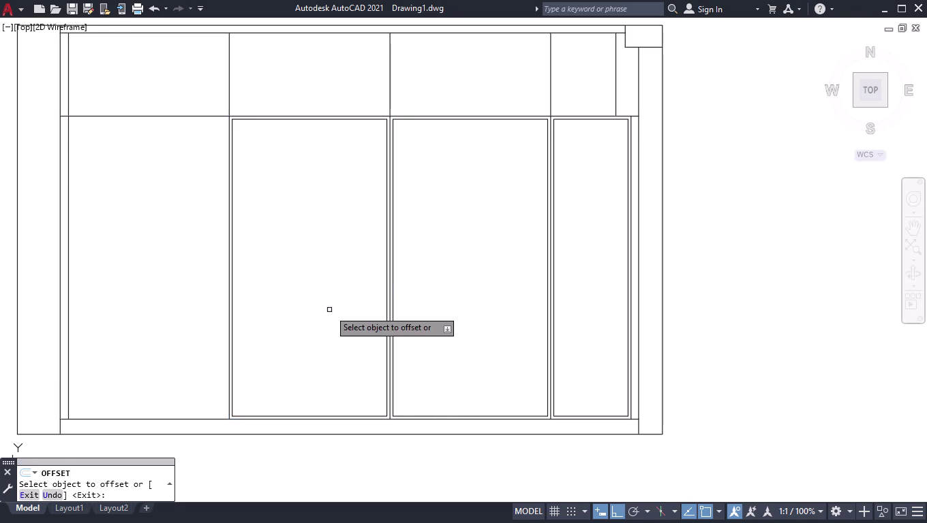
key(Return)
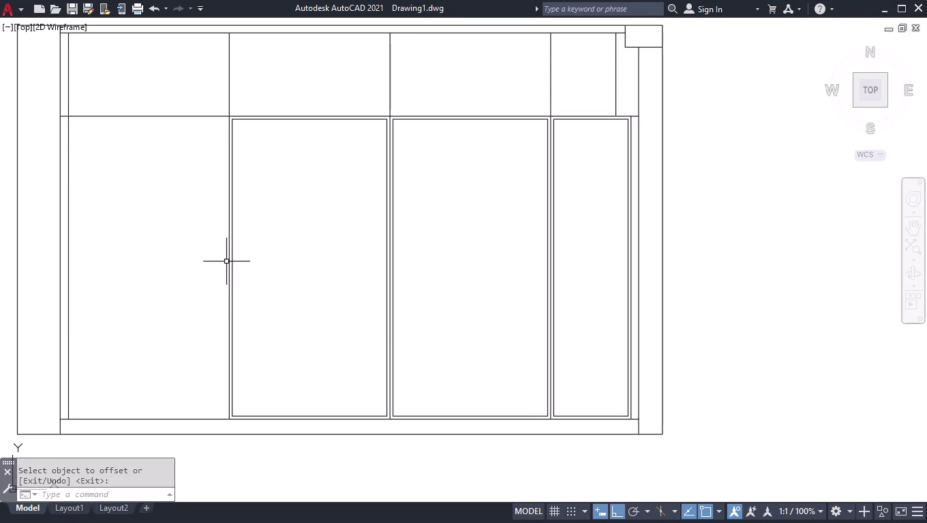
click(229, 260)
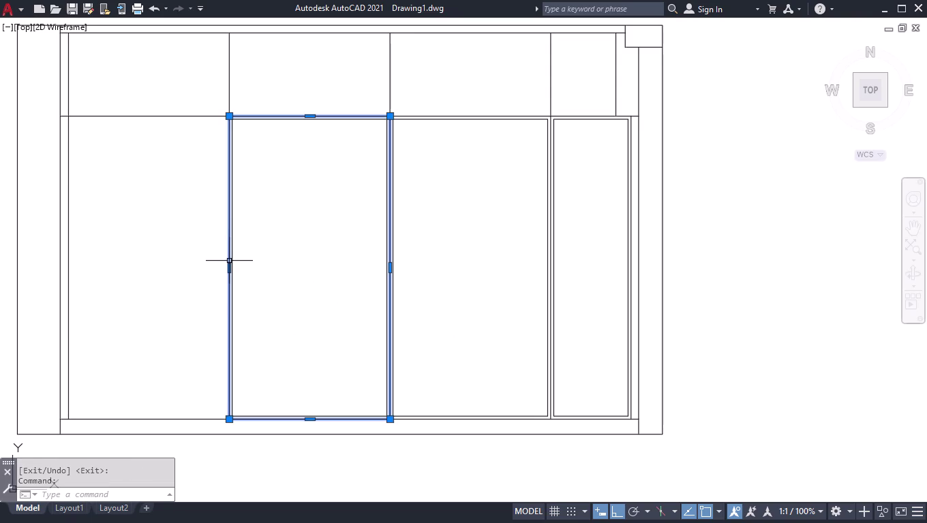
Explode the second bay's outer outline and split the left bay's left vertical line.
text(EXPLO)
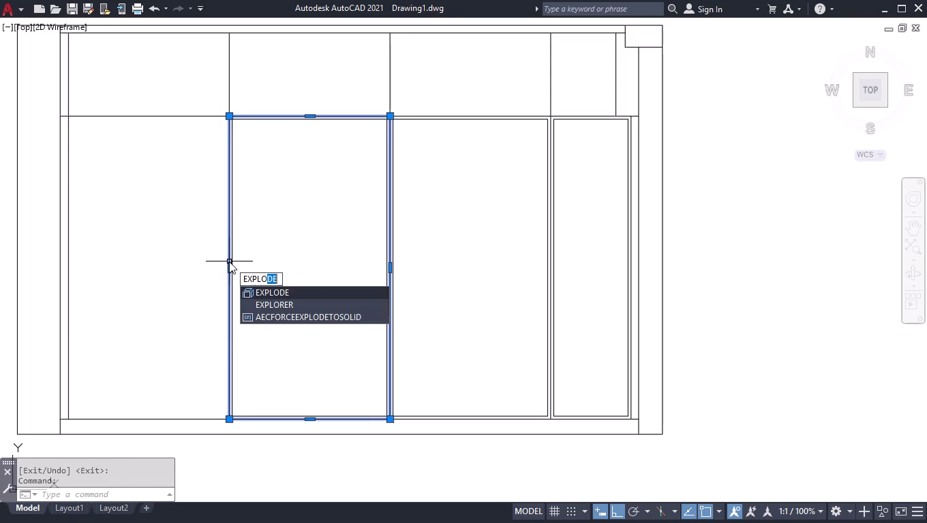
key(Return)
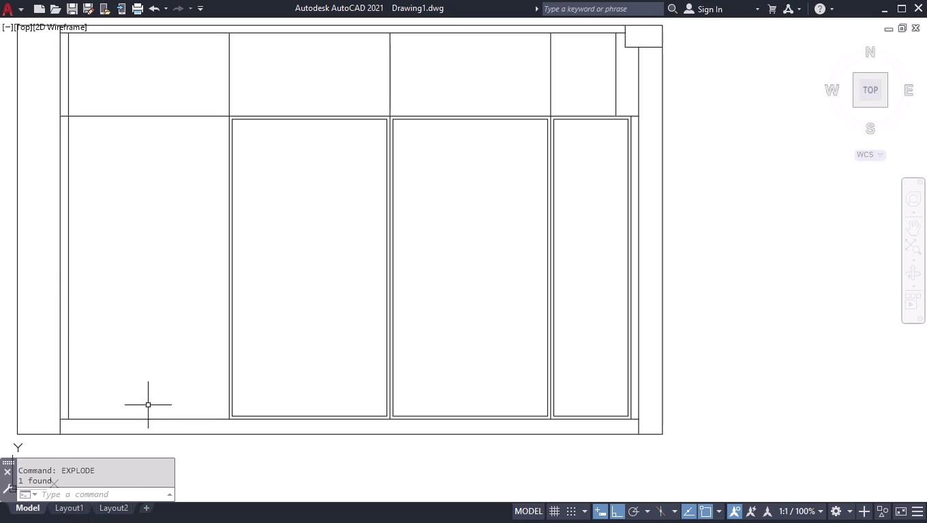
text(BR)
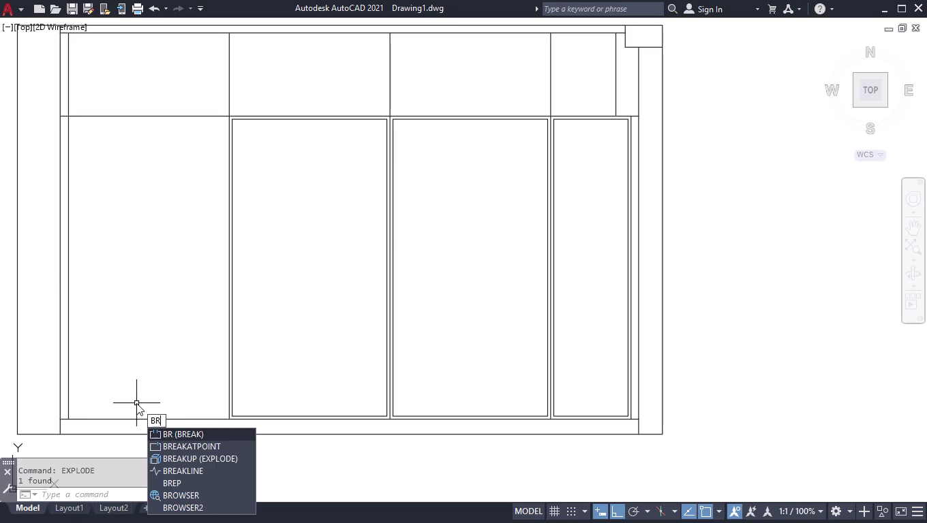
key(Down)
key(Return)
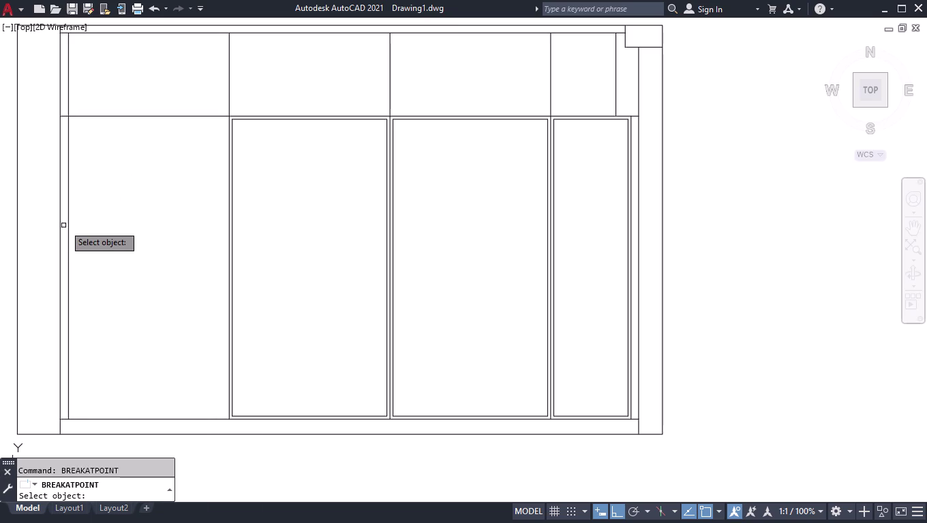
click(70, 220)
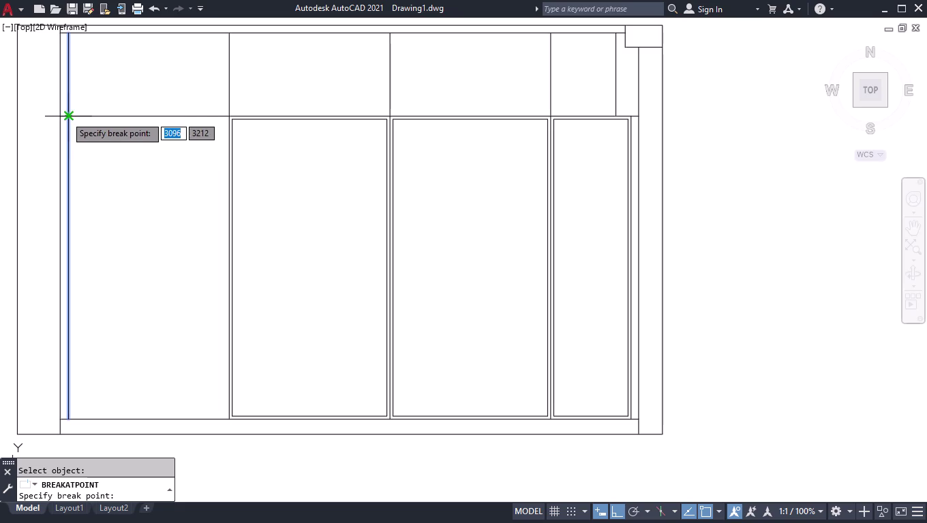
click(66, 116)
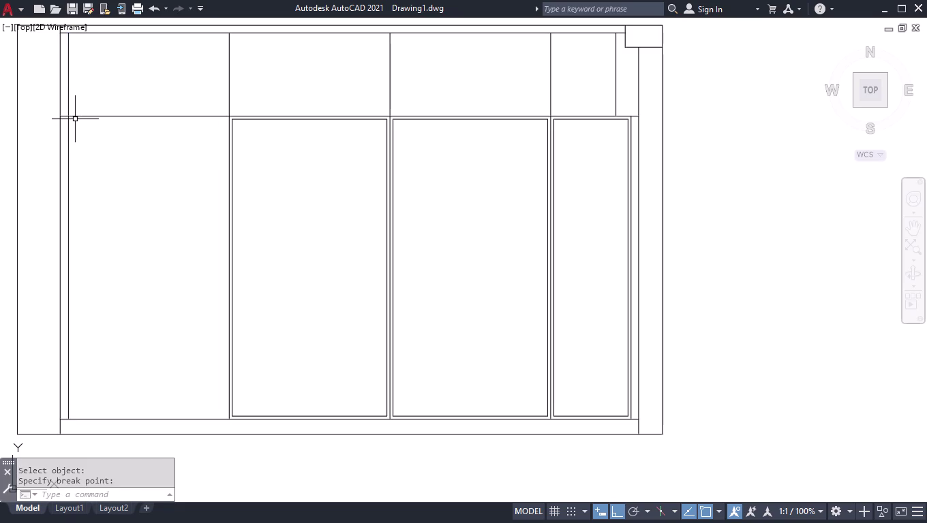
Split the top and bottom rails at the left bay's corners, plus its right vertical.
key(space)
click(76, 116)
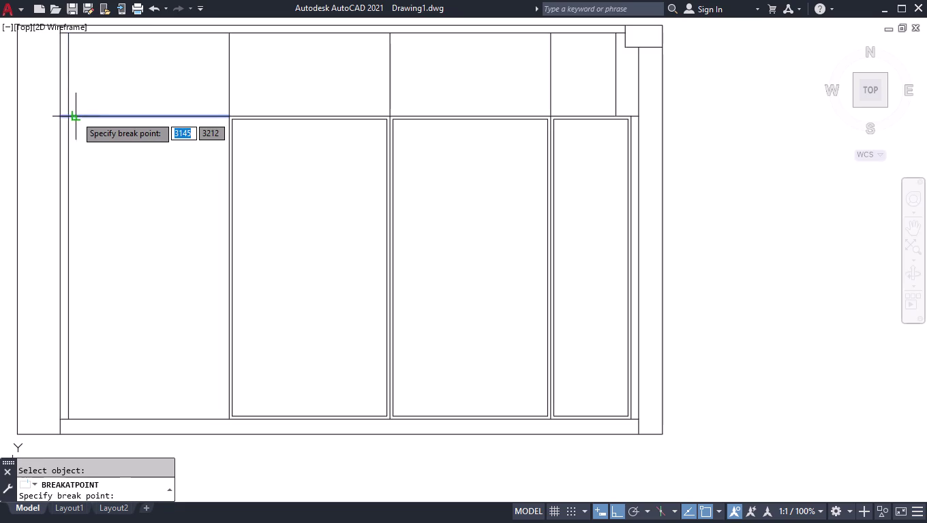
click(66, 115)
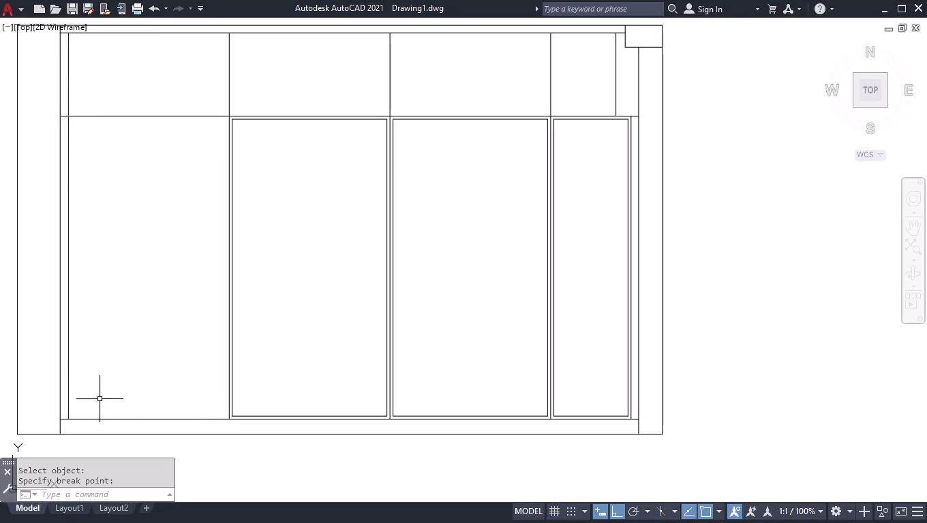
key(space)
click(104, 420)
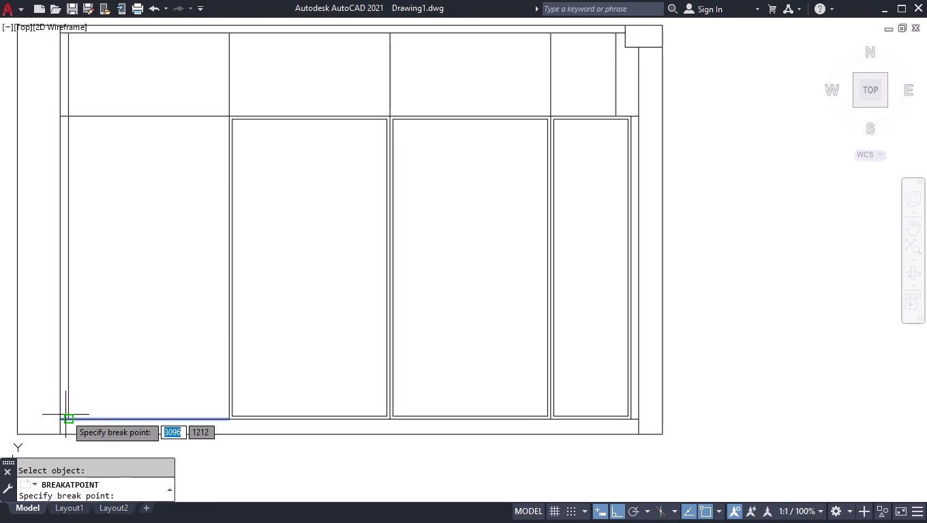
click(66, 420)
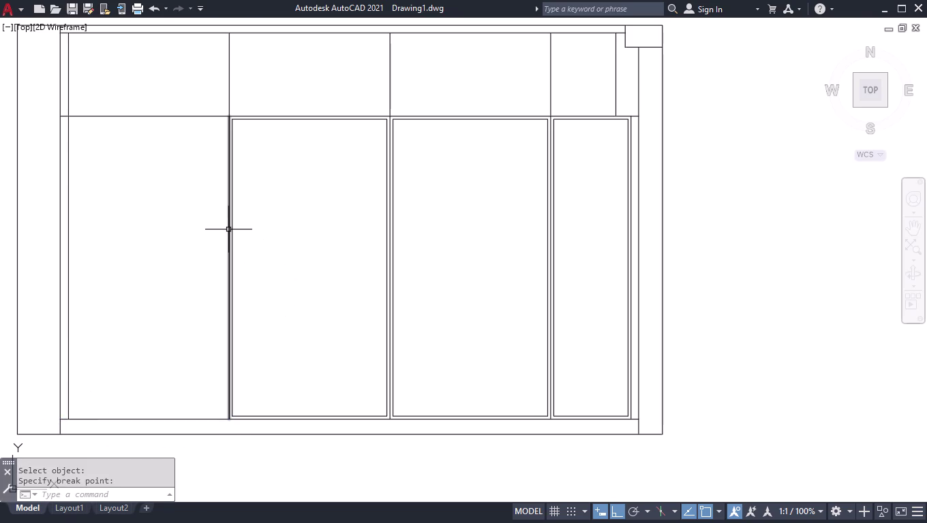
click(125, 101)
click(119, 147)
Join the leftmost bay's four edges into a single outline.
click(90, 162)
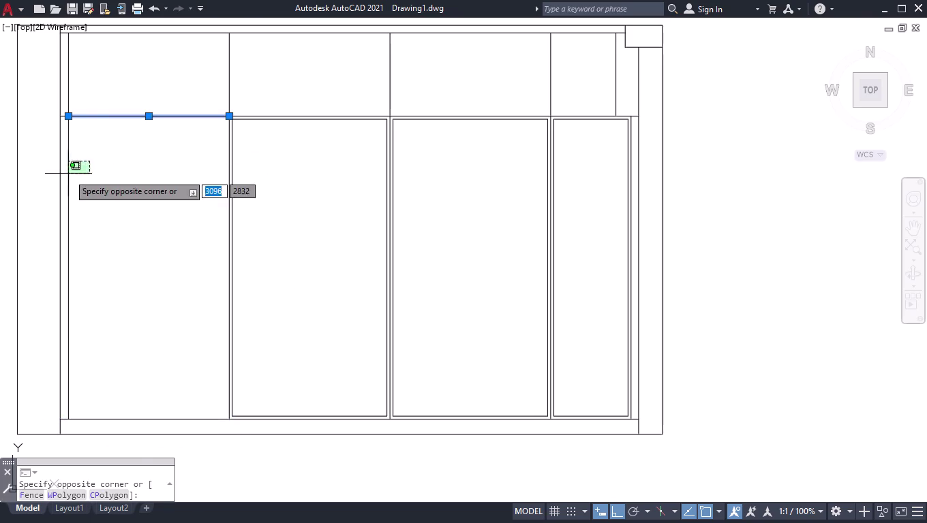
click(67, 176)
click(227, 201)
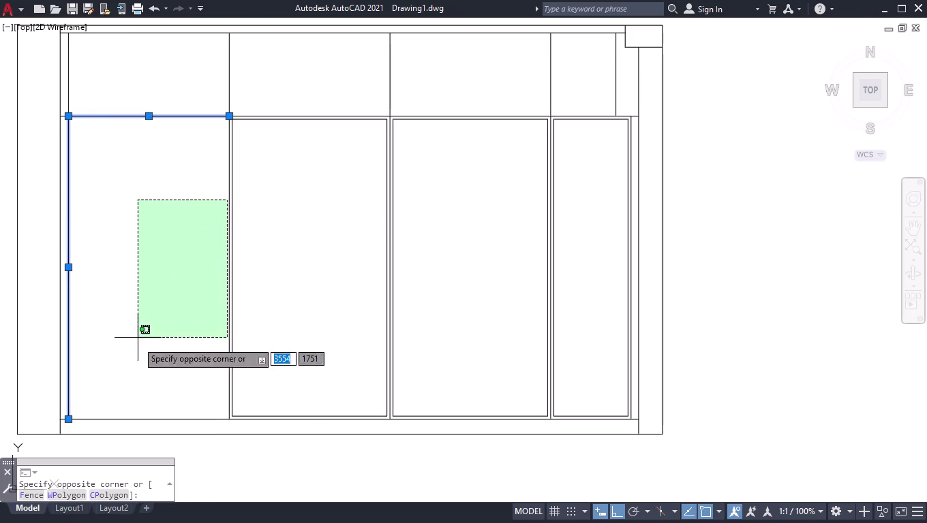
scroll(up, 3)
click(228, 295)
click(231, 291)
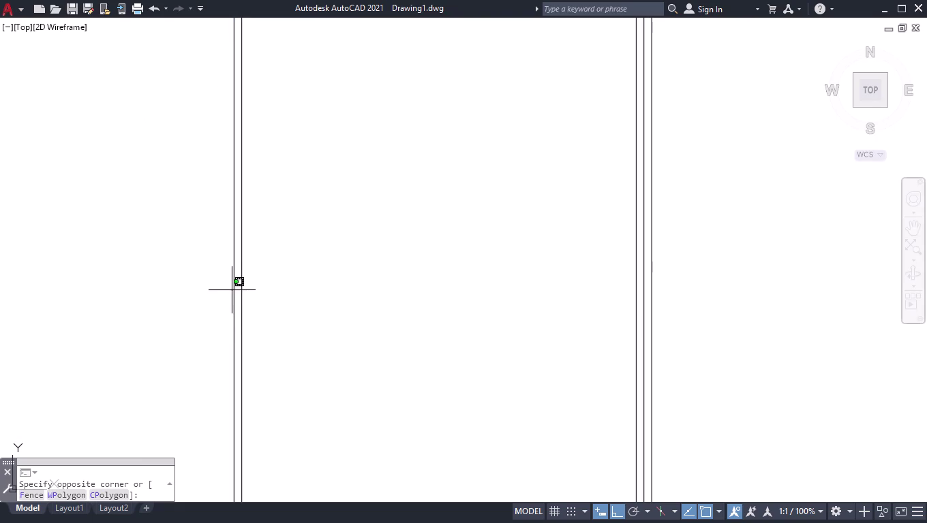
click(232, 295)
click(235, 294)
scroll(down, 3)
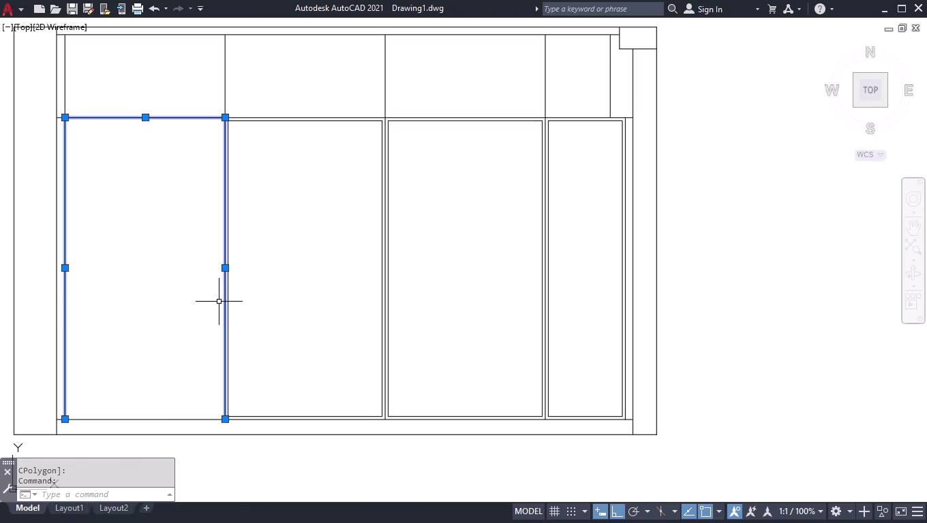
click(161, 421)
key(j)
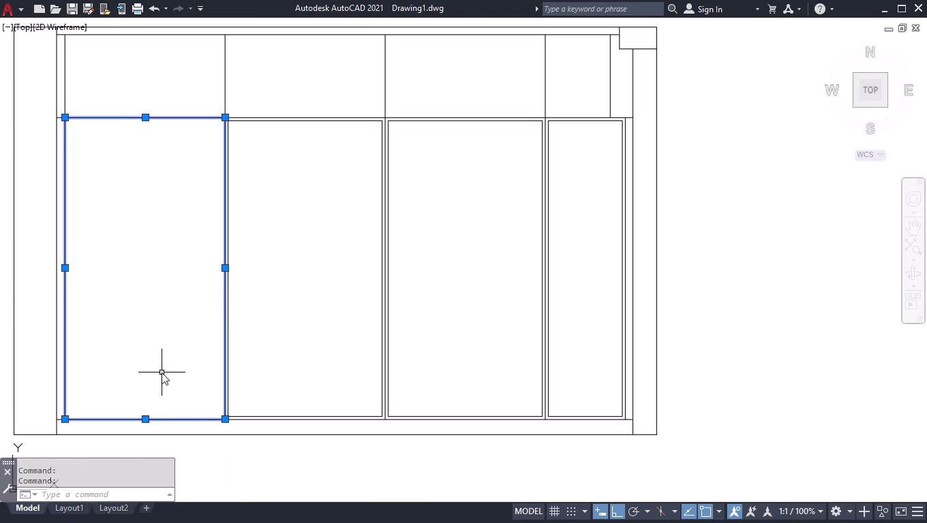
key(Return)
Offset the leftmost panel outline 20 inward to create its inset panel.
text(O)
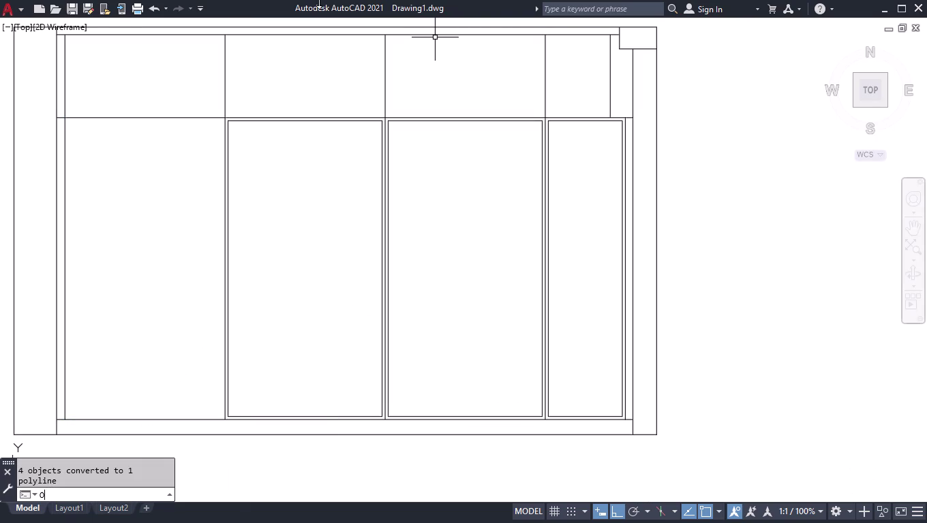
text(FF)
key(Return)
text(20)
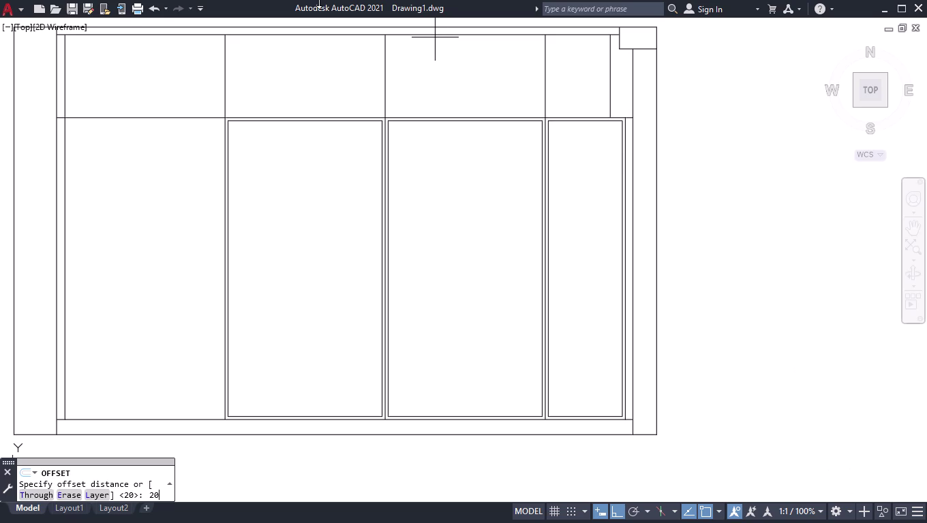
key(Return)
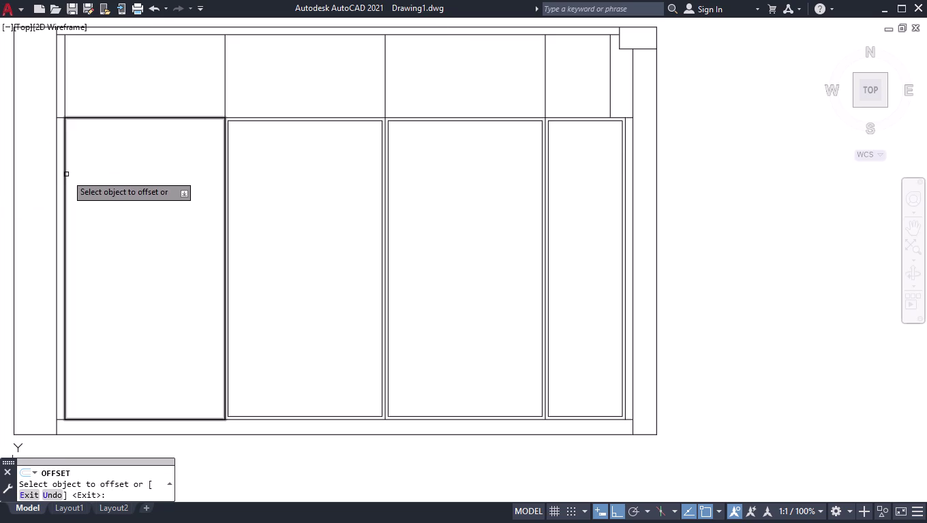
click(66, 175)
click(119, 220)
key(Return)
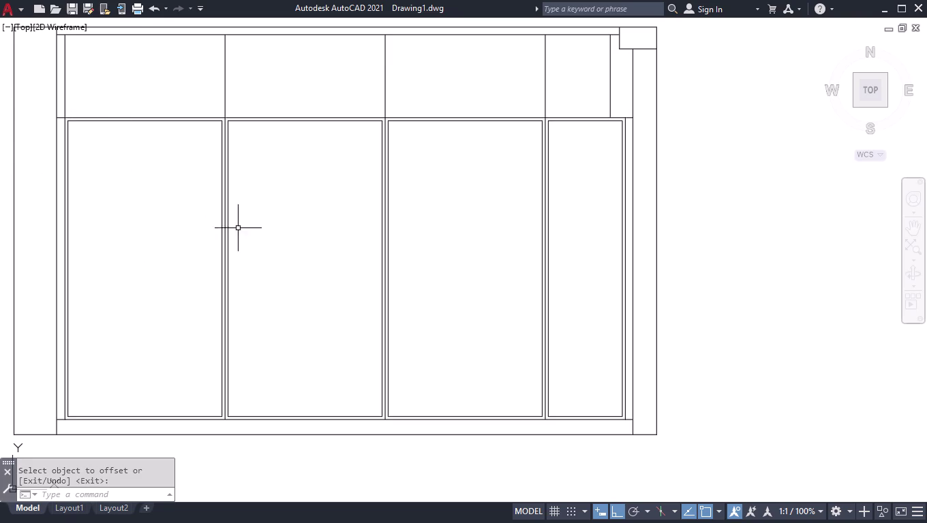
Draw a vertical centre line from the panel's M2P top midpoint down to its bottom edge.
key(l)
key(Return)
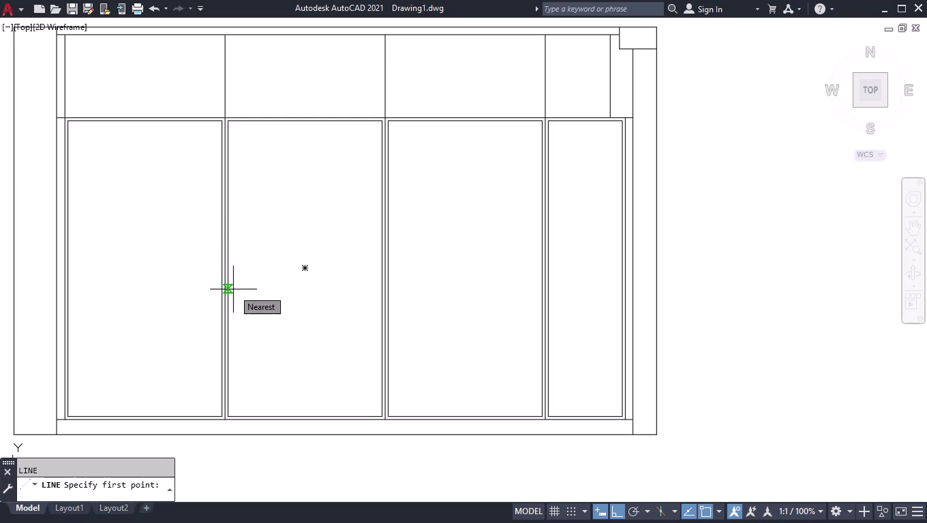
text(M2P)
key(Return)
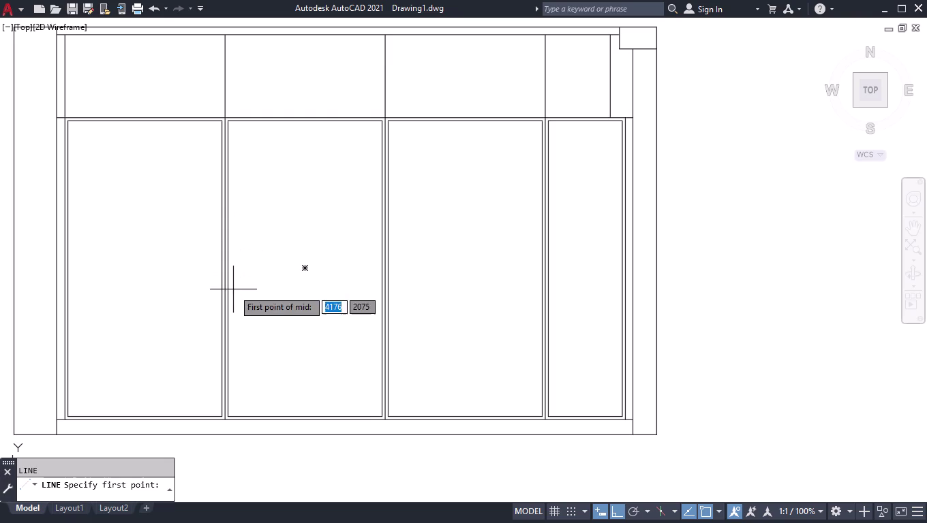
click(229, 122)
click(381, 119)
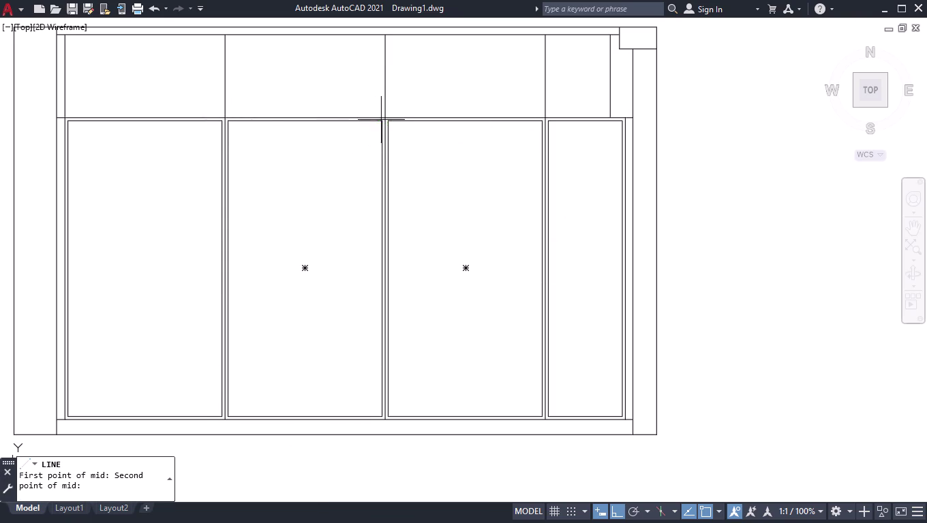
click(373, 400)
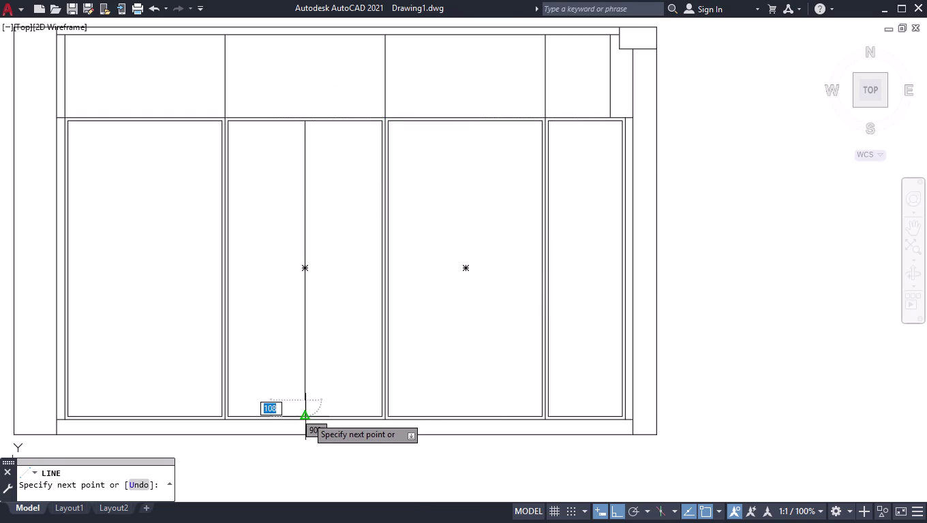
scroll(up, 3)
click(296, 413)
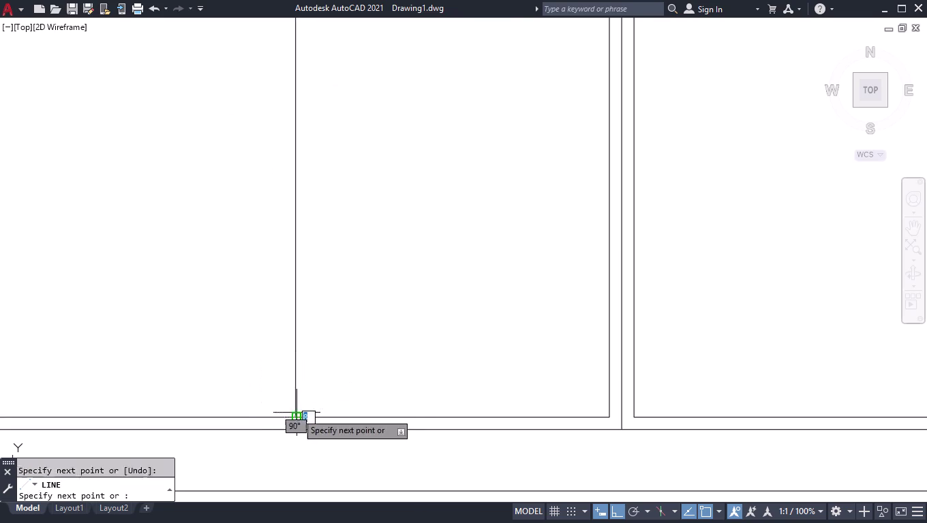
key(Return)
Box-select the new centre line and run Join before starting OFFSET.
click(365, 241)
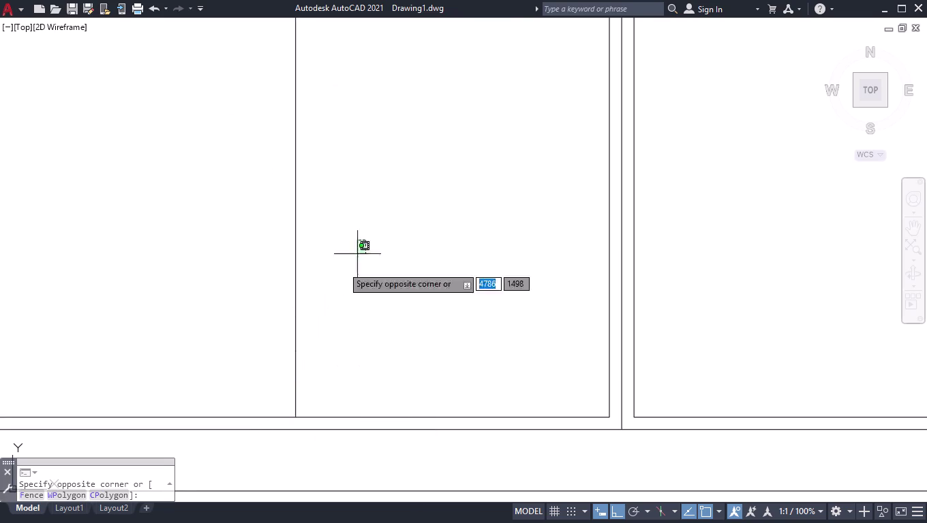
click(200, 380)
key(j)
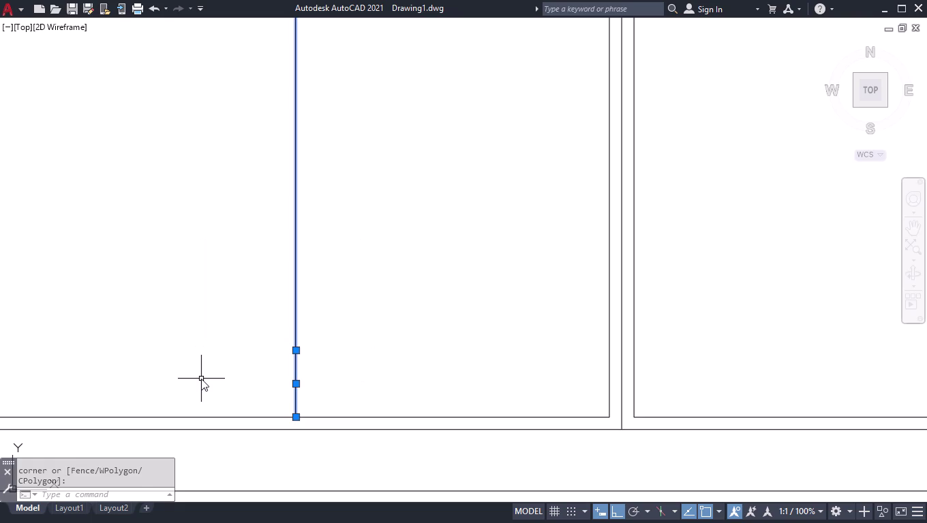
key(Return)
click(331, 248)
click(248, 282)
text(OFF)
key(Return)
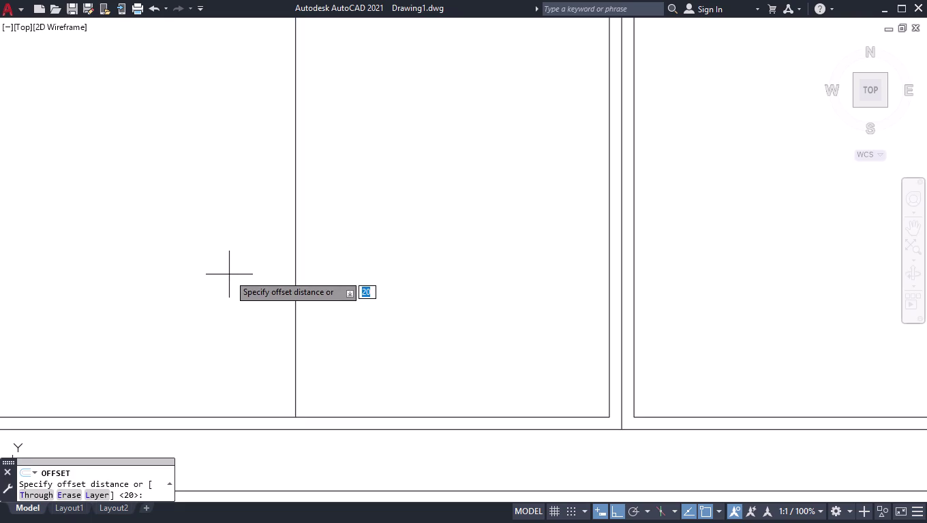
Offset the centre line 10 units to the left and to the right.
text(1)
text(0)
key(Return)
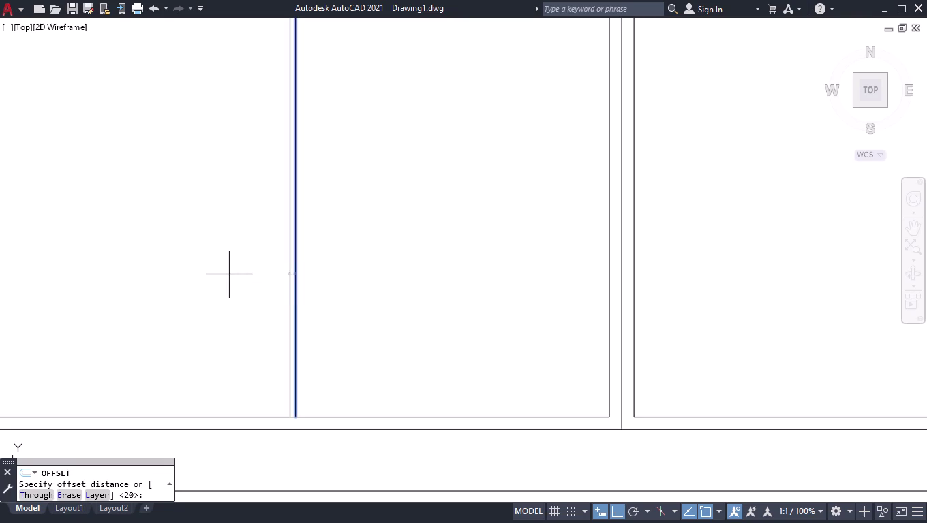
click(188, 291)
click(297, 279)
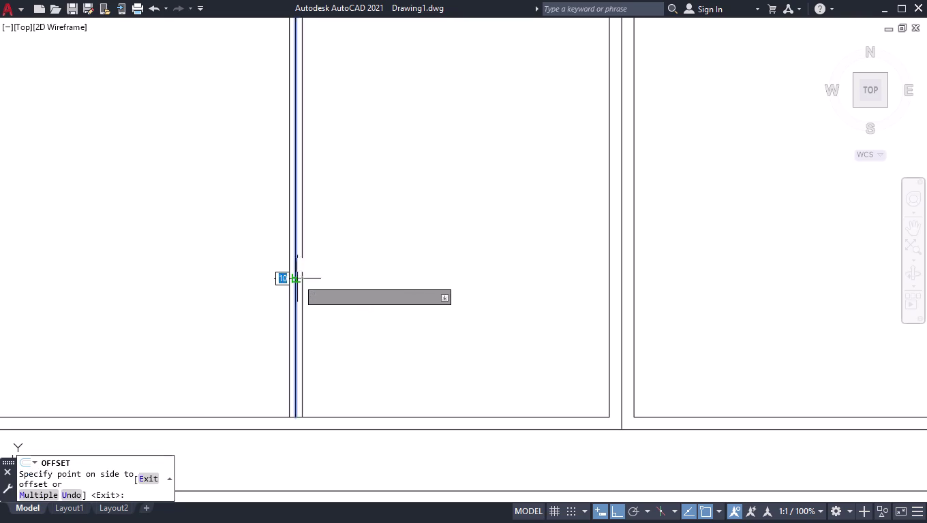
click(321, 283)
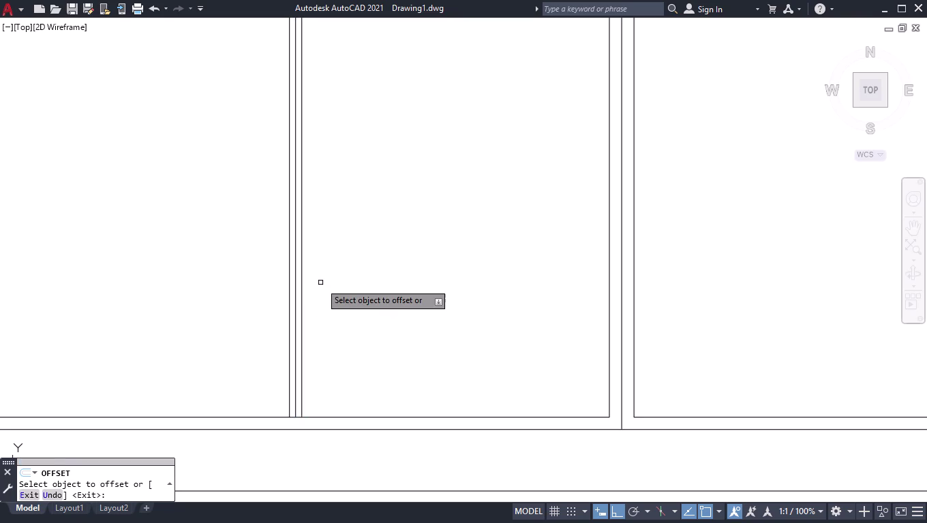
click(320, 283)
key(space)
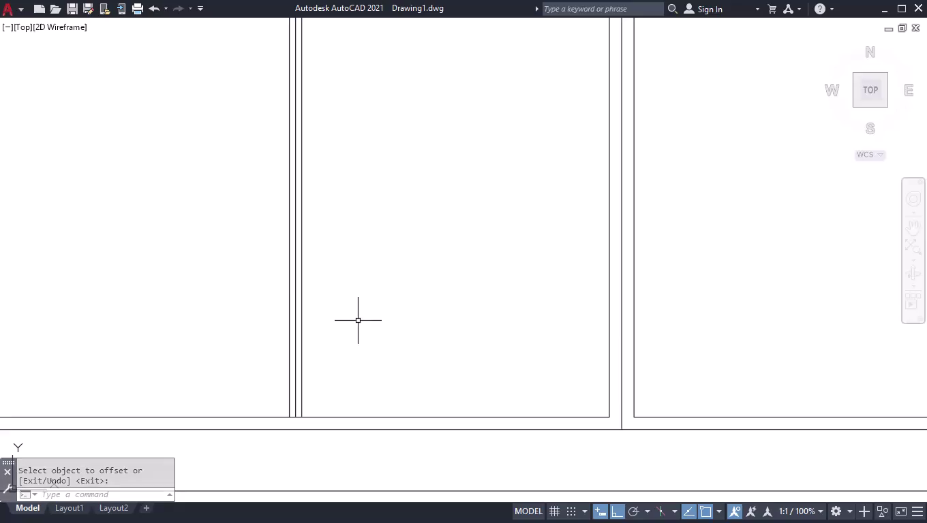
Delete the original centre line, leaving the two offset lines.
click(296, 291)
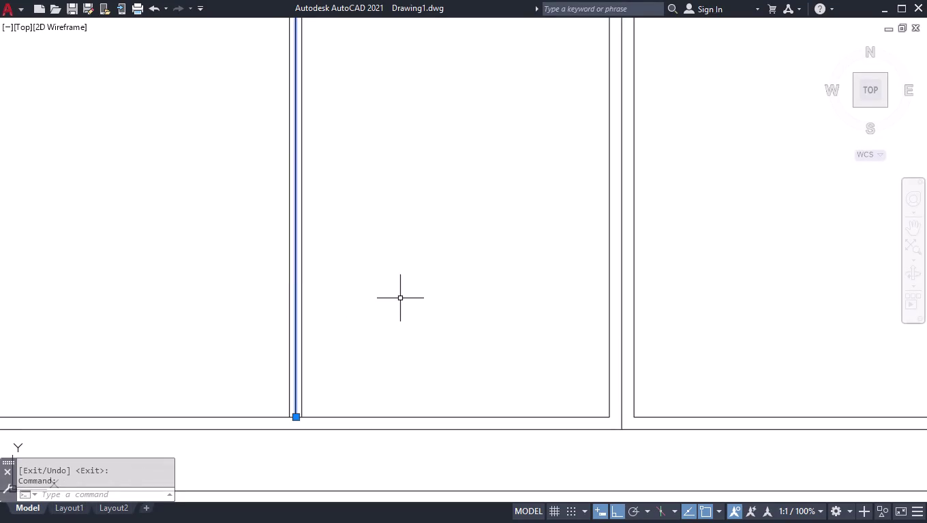
key(Delete)
scroll(down, 3)
scroll(down, 3)
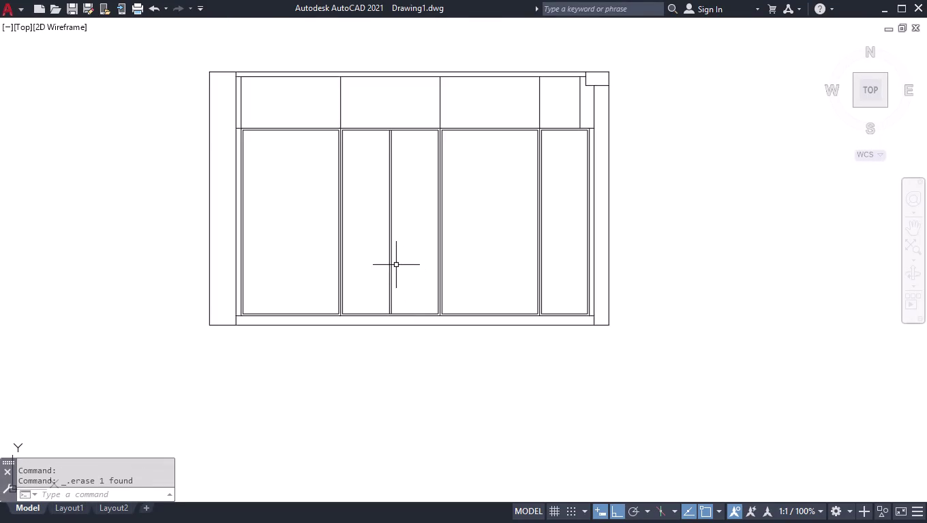
scroll(up, 3)
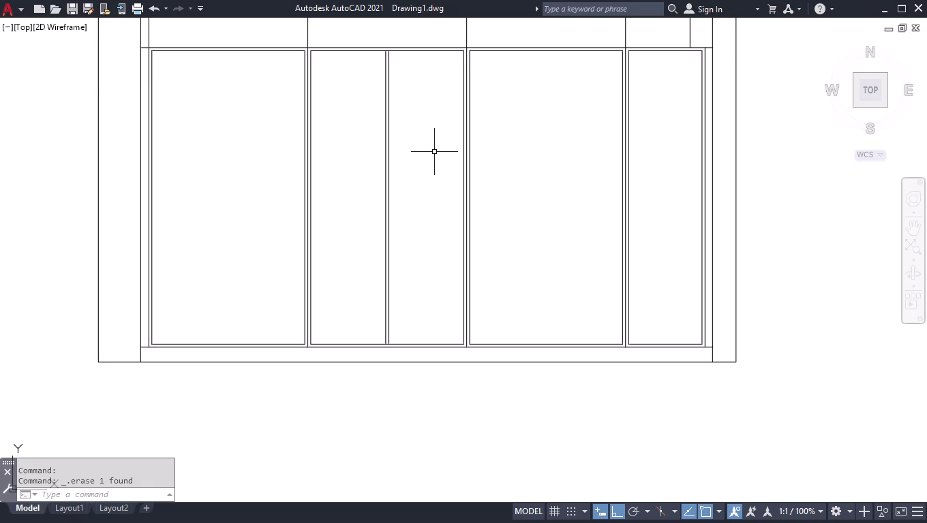
text(MEAS)
key(Return)
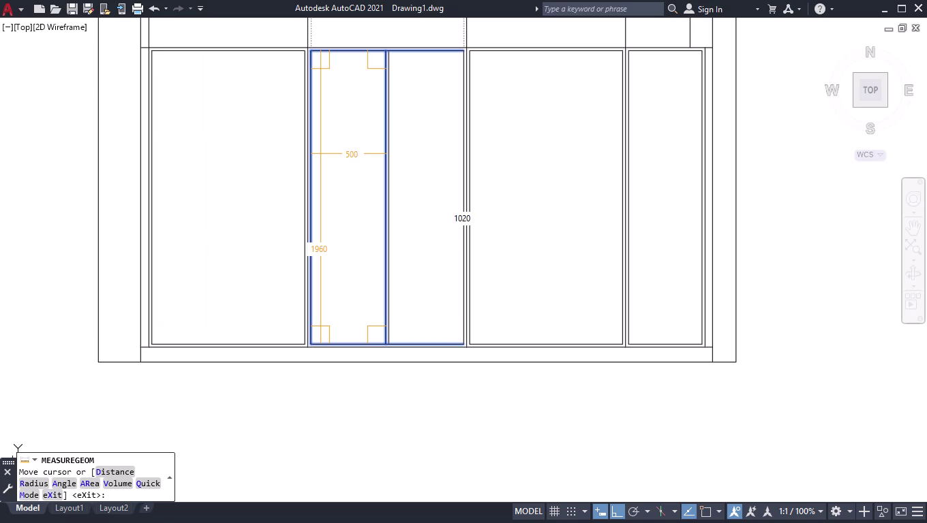
key(space)
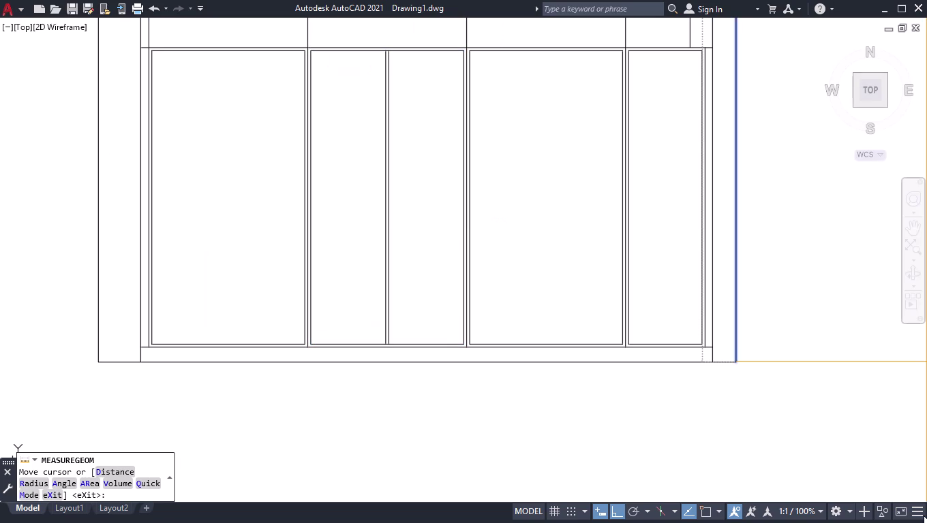
scroll(up, 3)
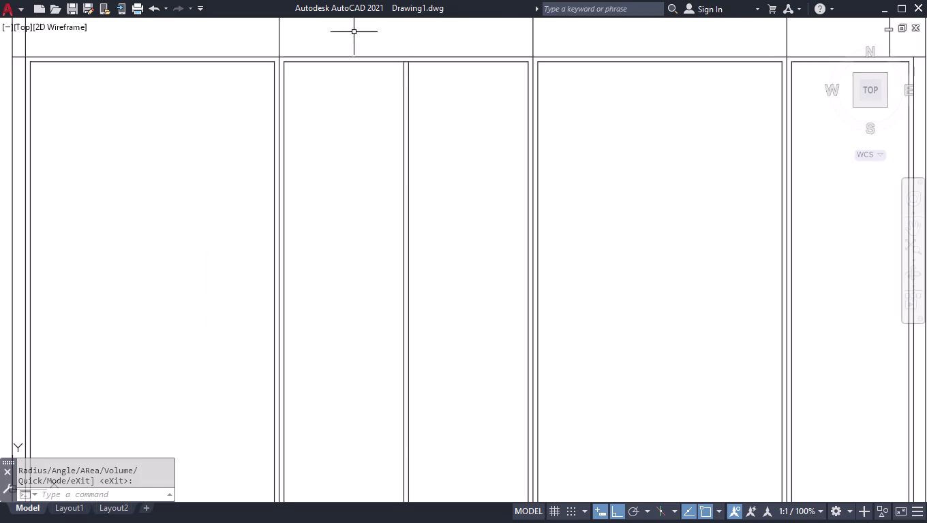
click(386, 63)
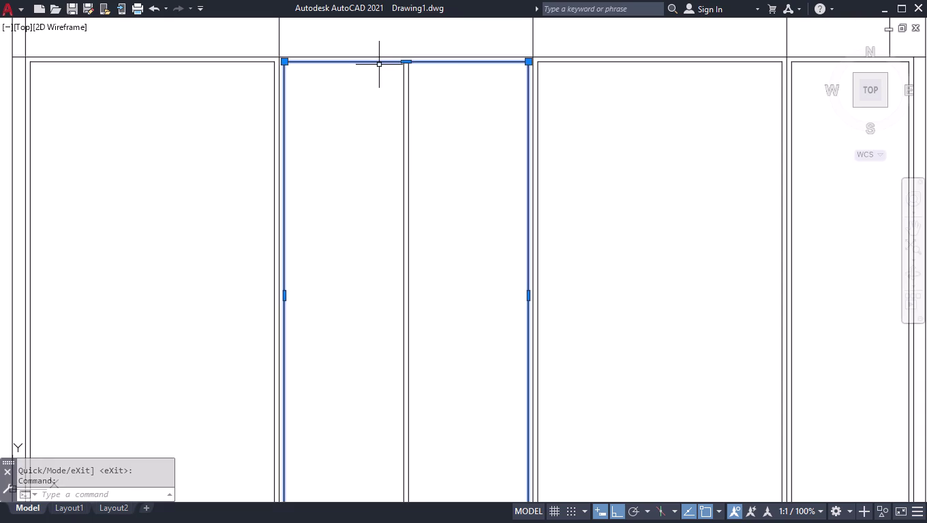
Explode the bay outline and offset its top edge downward for the first shelf line.
text(EX)
text(PLO)
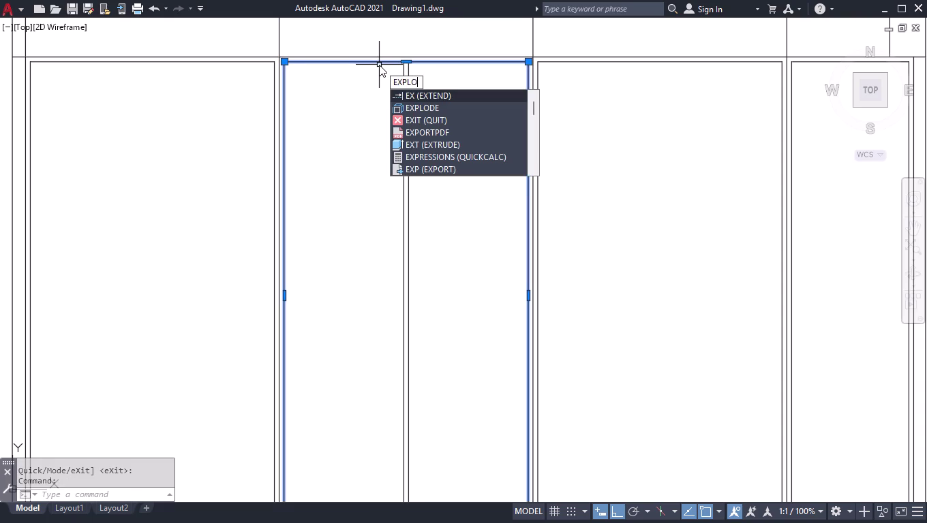
key(Return)
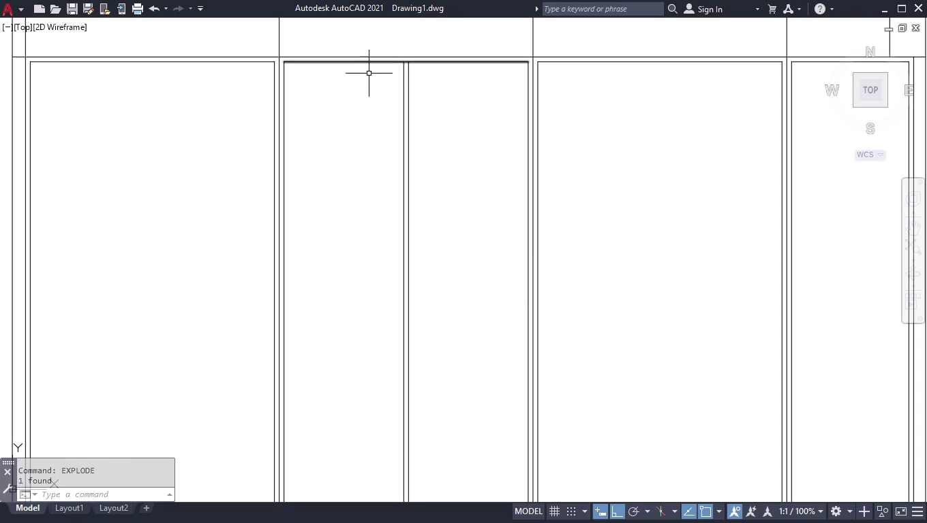
text(OFF)
key(Return)
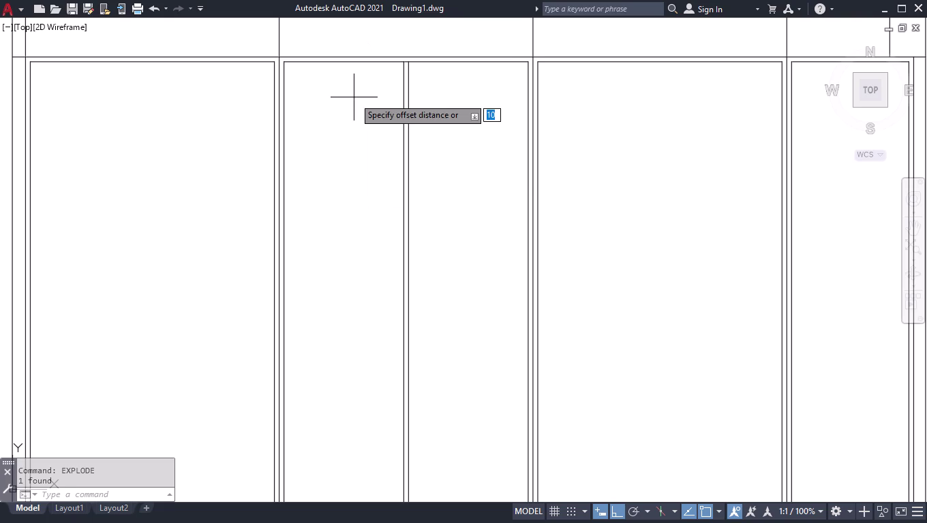
text(3)
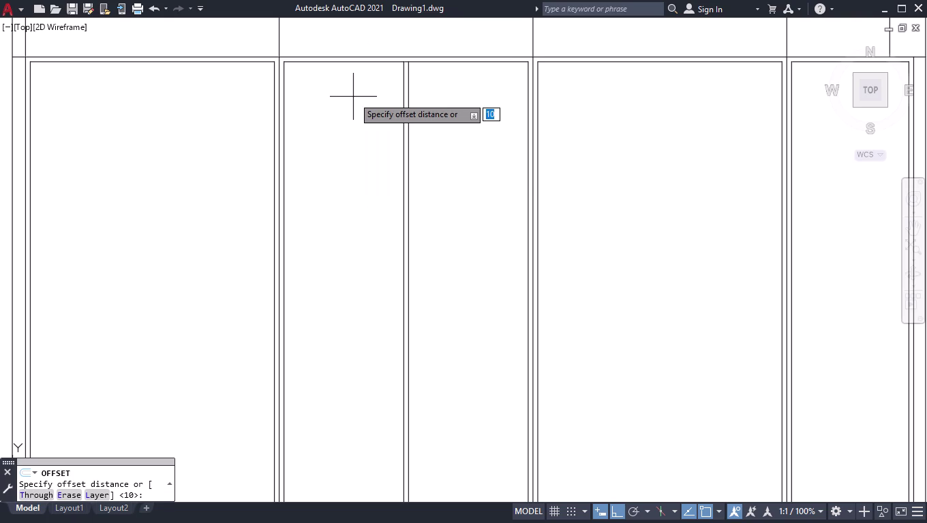
text(78)
key(BackSpace)
key(6)
key(Return)
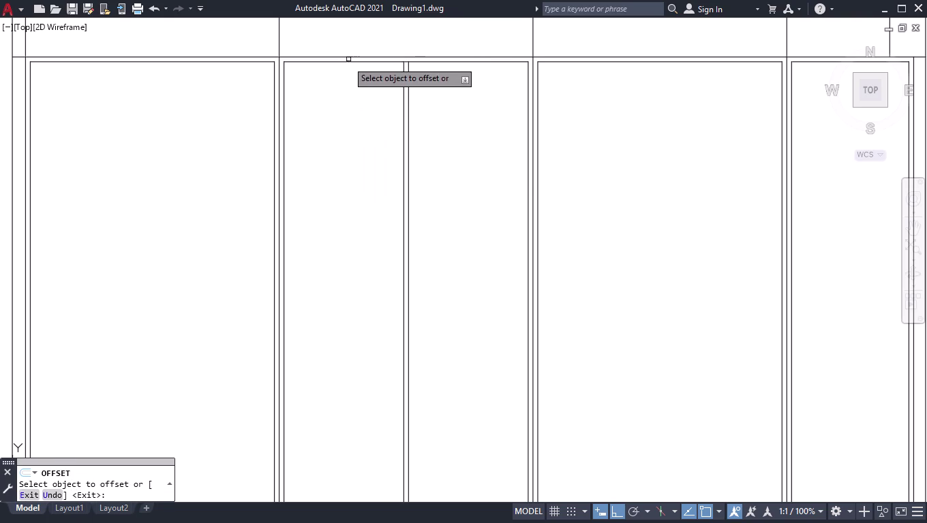
click(347, 61)
click(339, 226)
Double the first shelf line 20 below, then add and double the second shelf.
click(333, 152)
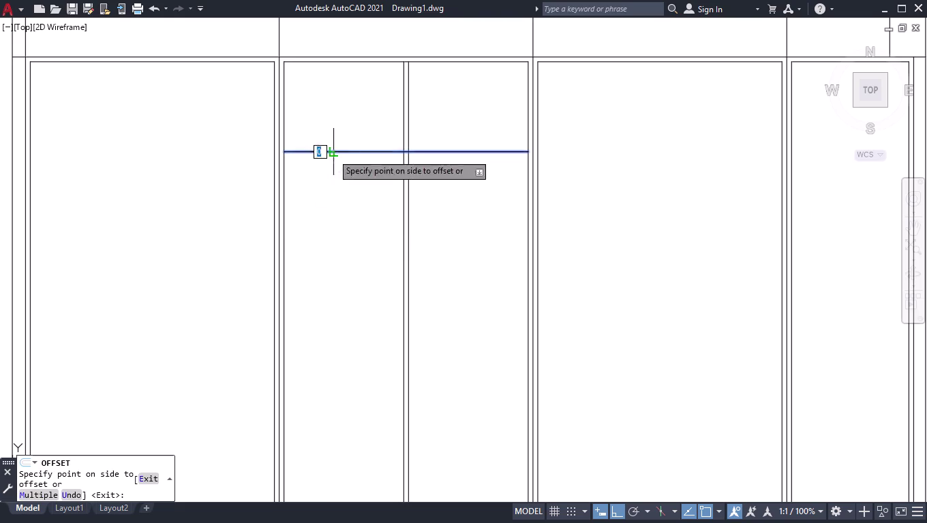
text(20)
key(Return)
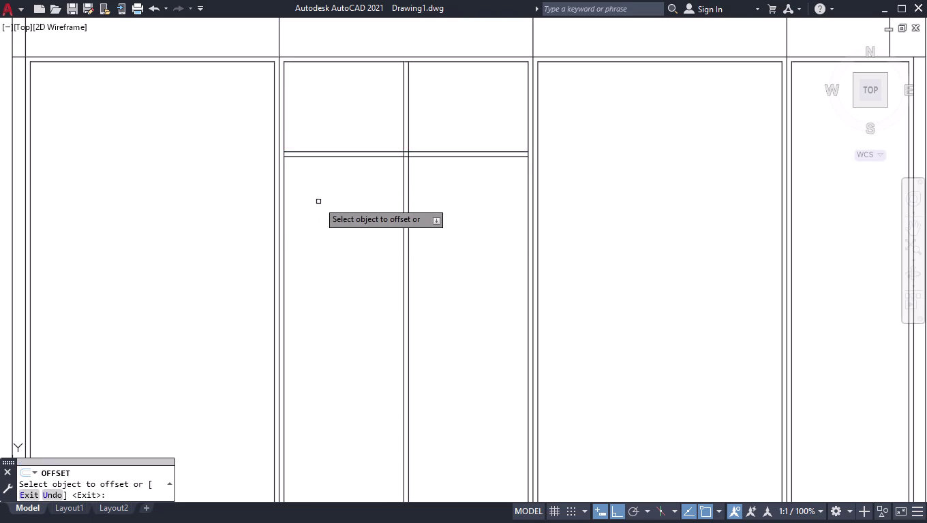
click(358, 157)
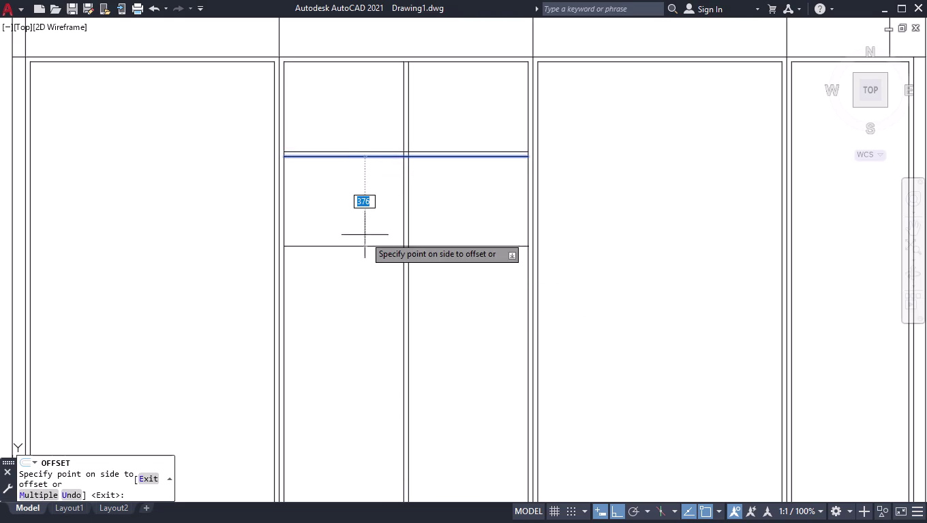
click(348, 243)
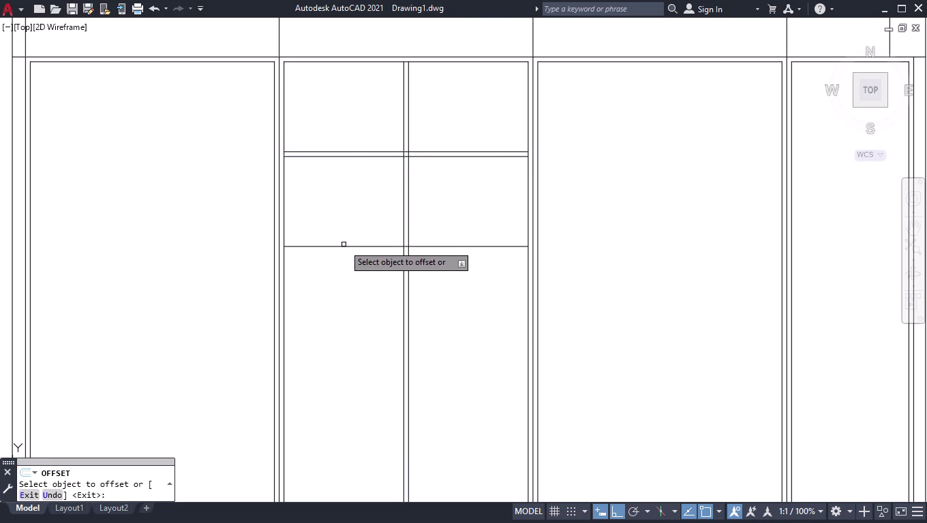
click(344, 246)
text(20)
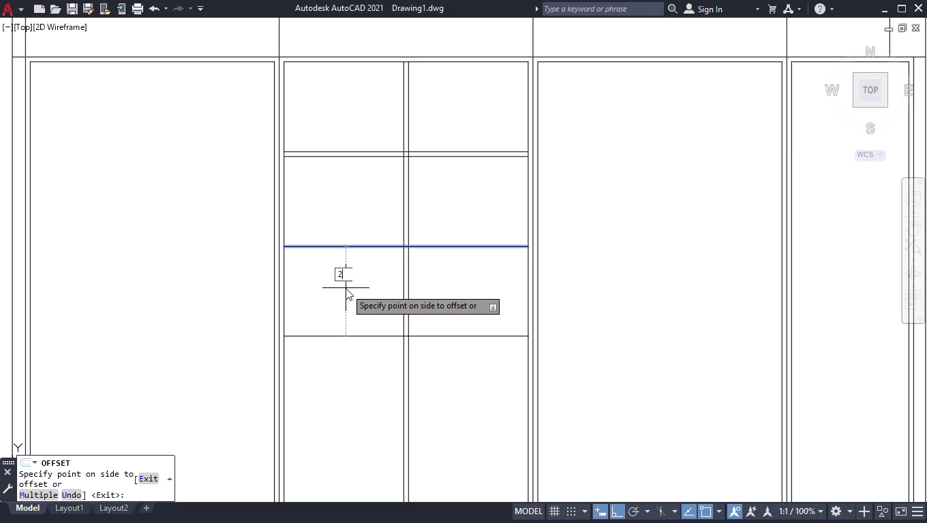
key(Return)
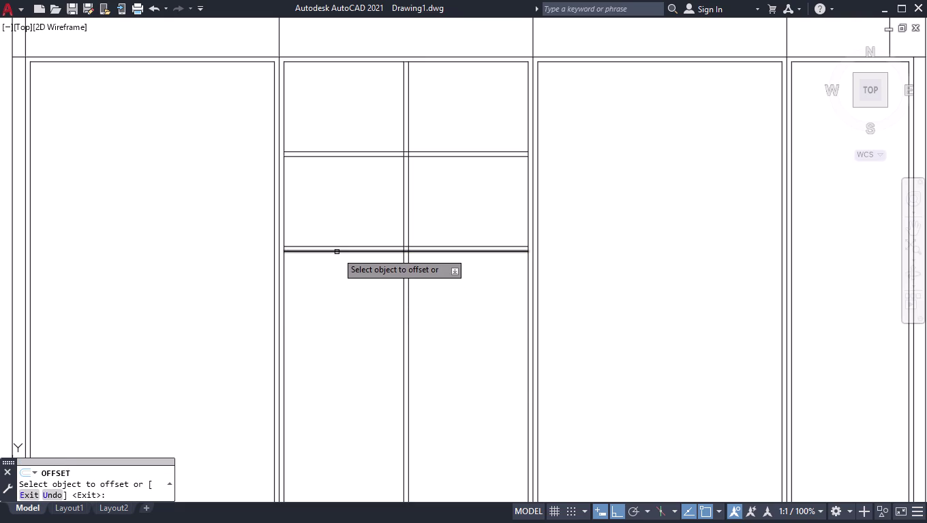
Add a third shelf line further down and give it a second line 20 below.
click(336, 252)
click(336, 352)
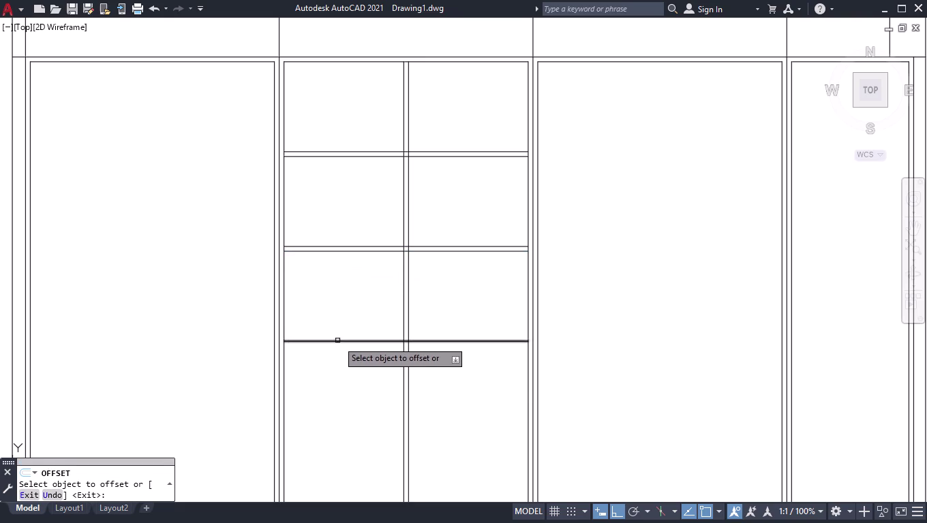
click(337, 341)
text(20)
key(Return)
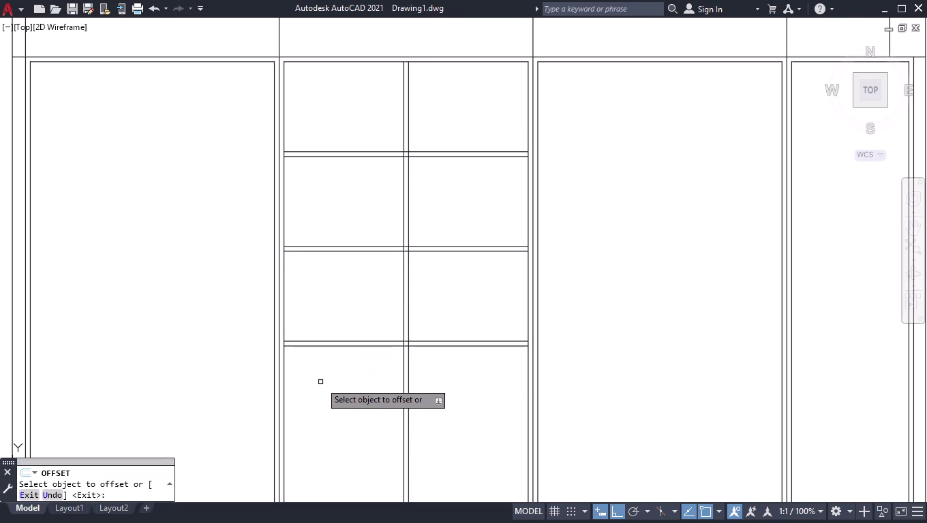
scroll(down, 3)
scroll(up, 3)
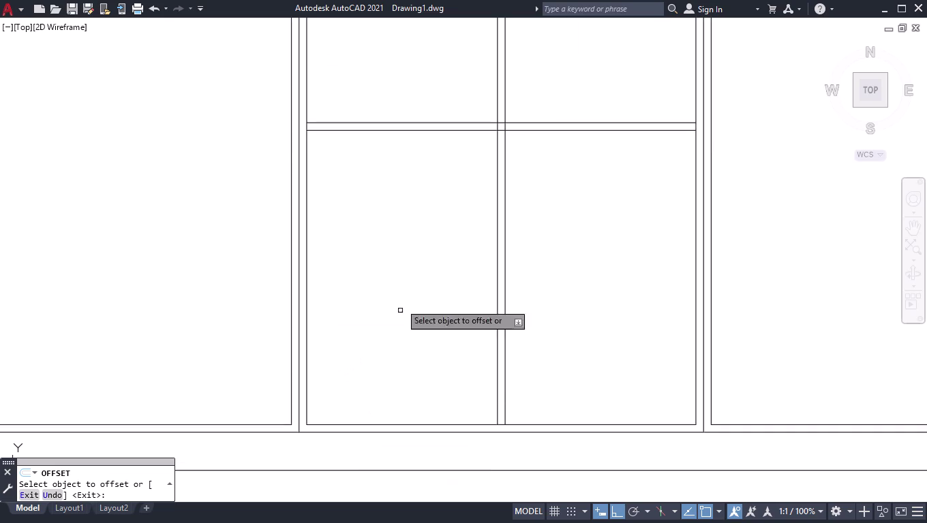
Add the bottom shelf line and double it with a 20 offset.
click(418, 129)
click(389, 274)
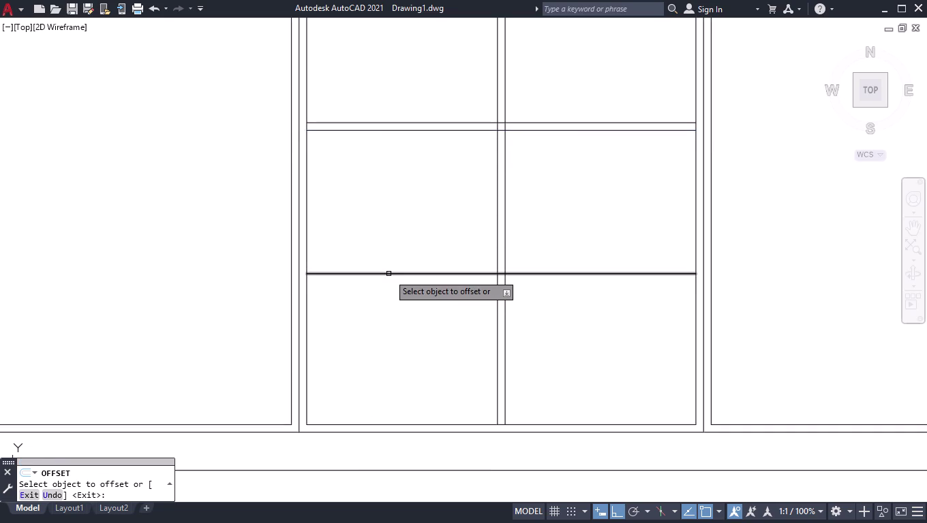
click(389, 274)
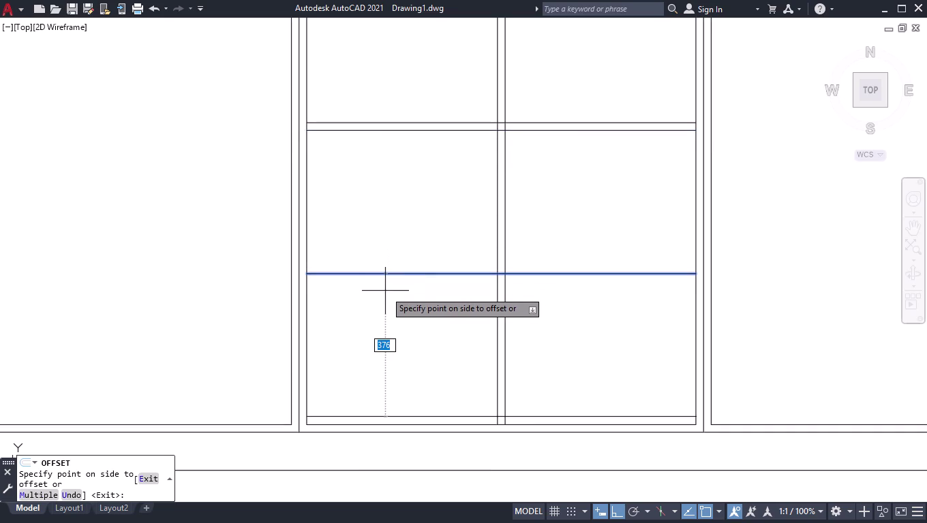
text(20)
key(Return)
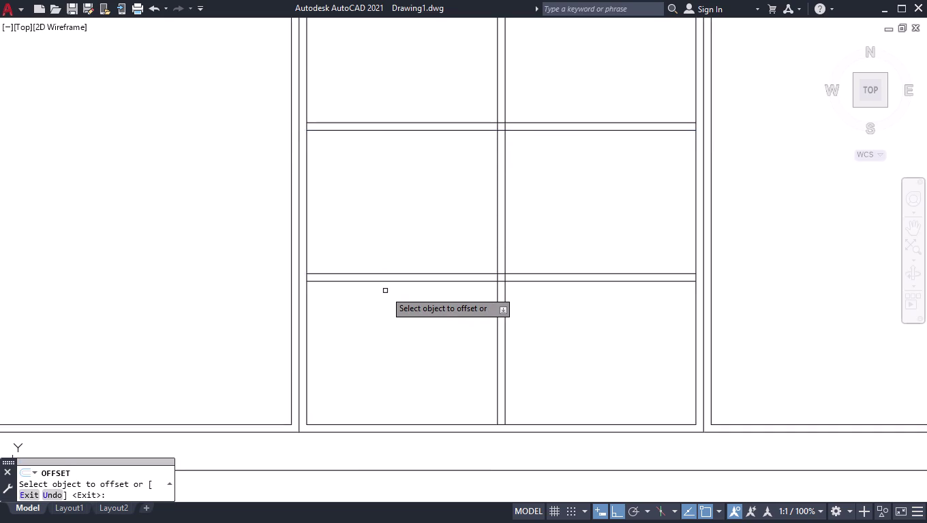
key(Return)
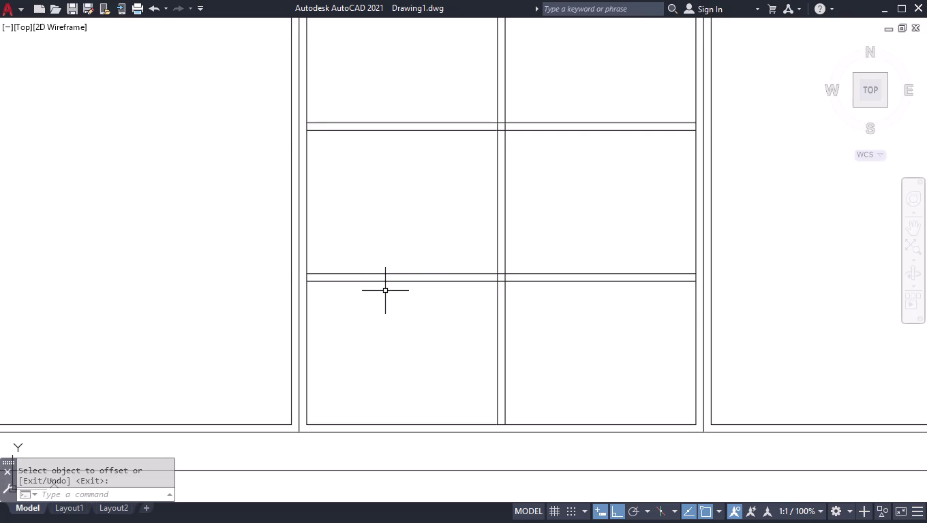
scroll(up, 3)
scroll(down, 3)
scroll(down, 3)
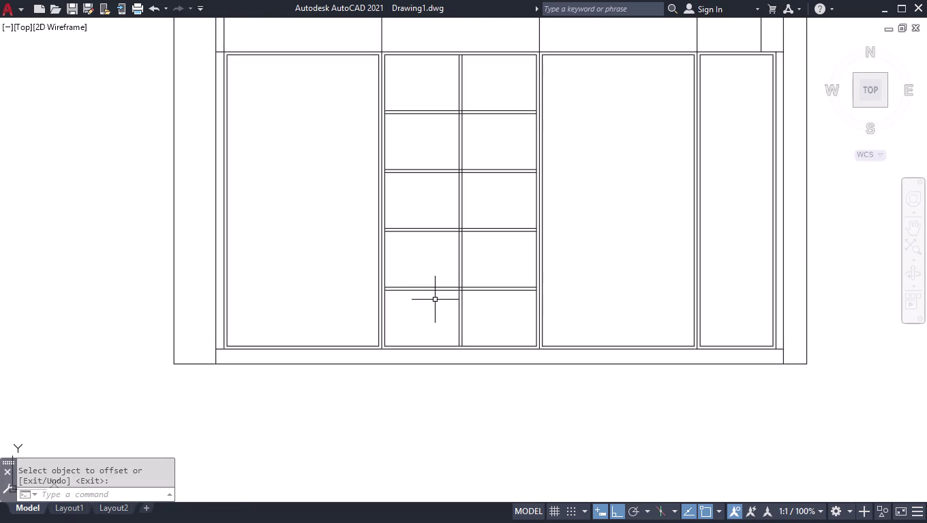
scroll(down, 3)
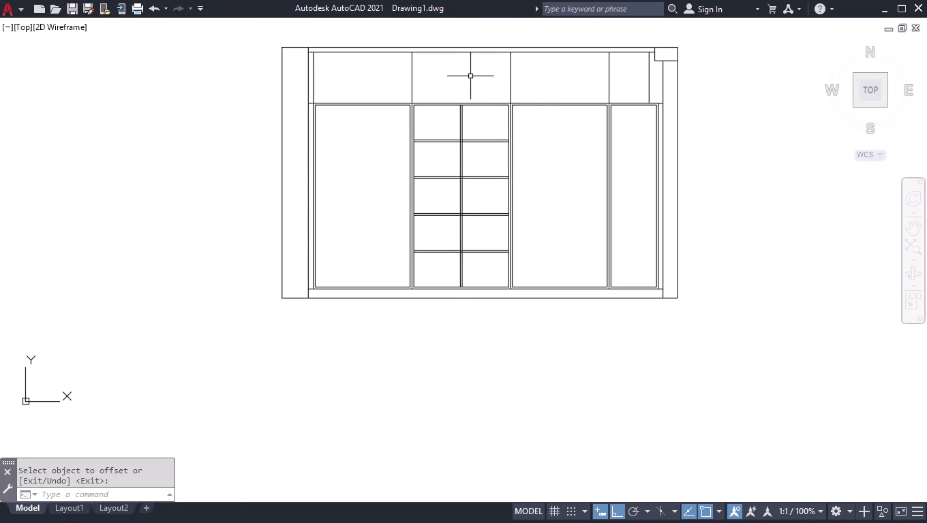
scroll(up, 3)
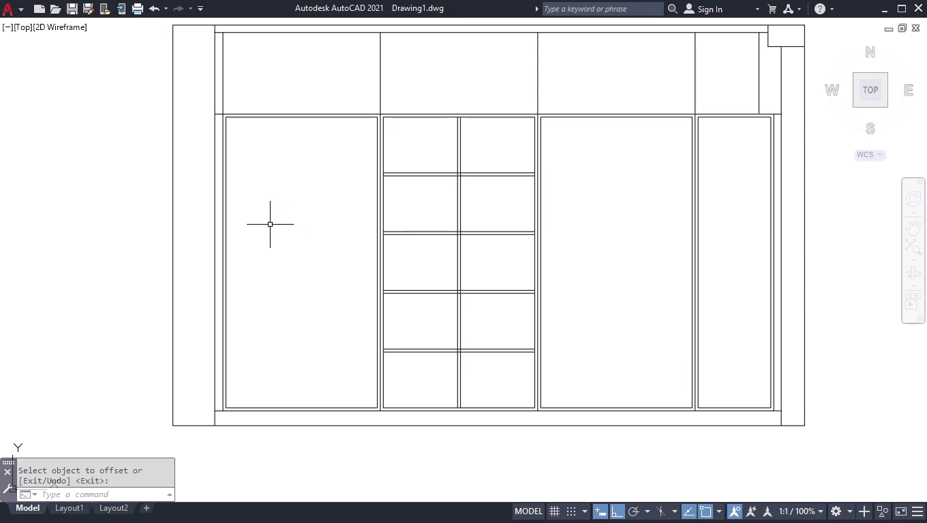
click(269, 118)
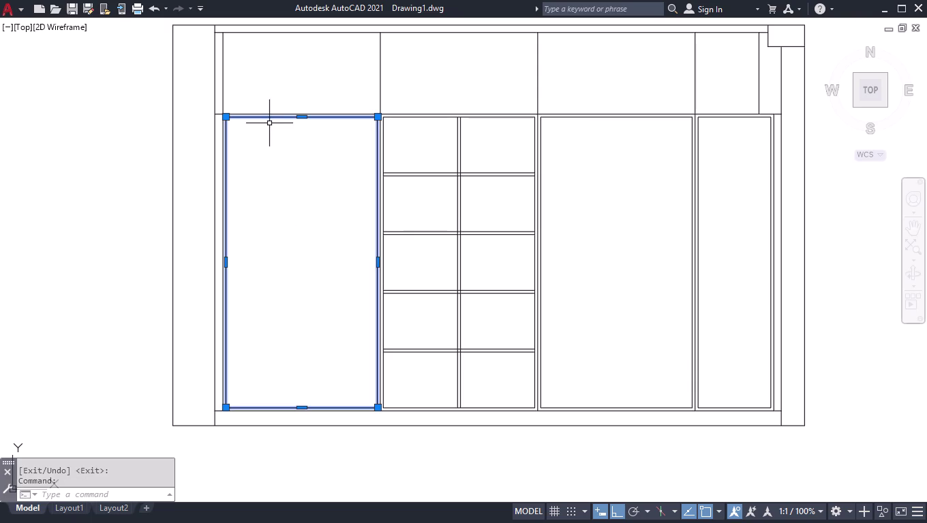
Explode the left door panel and offset its top edge 1050 downward.
text(EXPLO)
key(Return)
text(OF)
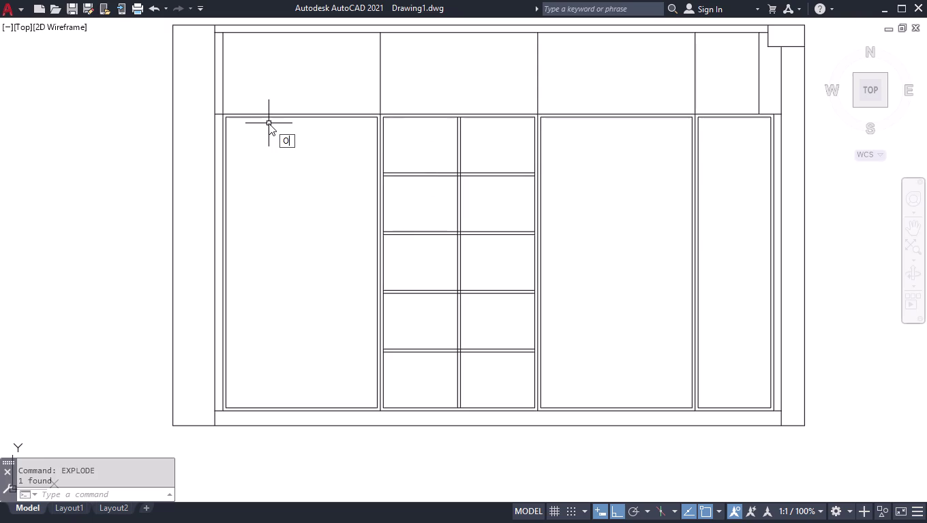
text(F)
key(Return)
text(105)
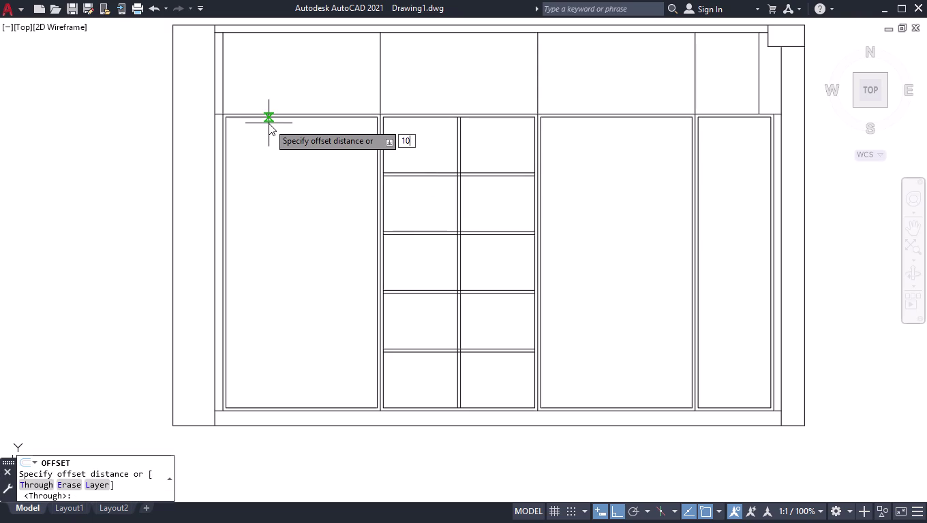
text(0)
key(Return)
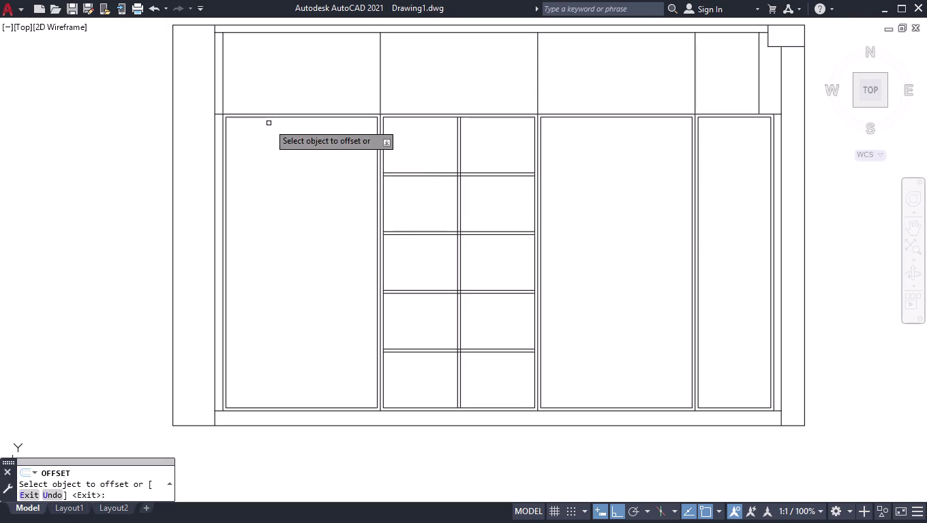
click(254, 118)
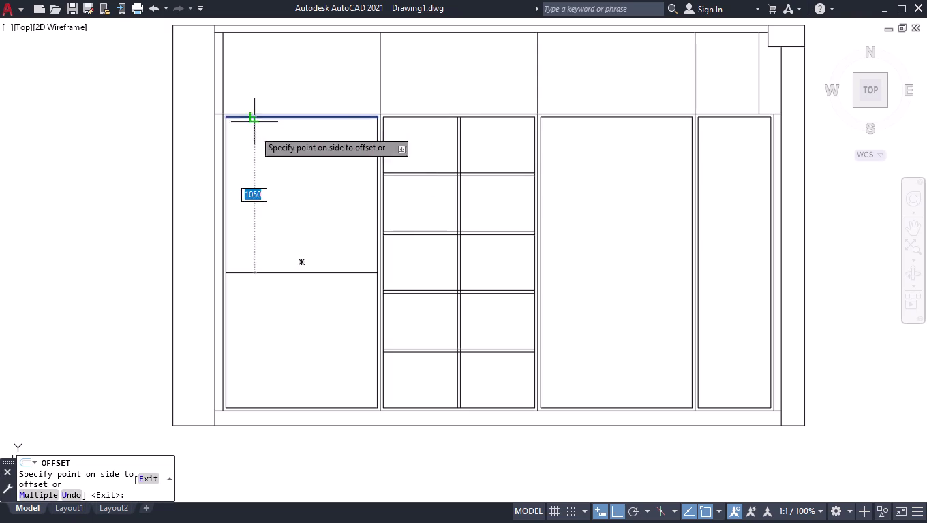
click(245, 191)
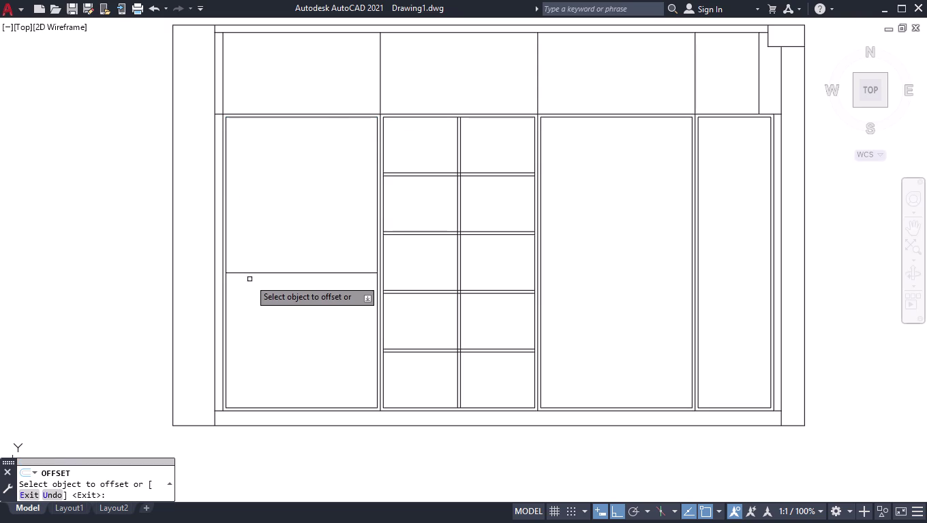
Add a second divider line 20 below, then a drawer line 200 below that.
click(257, 273)
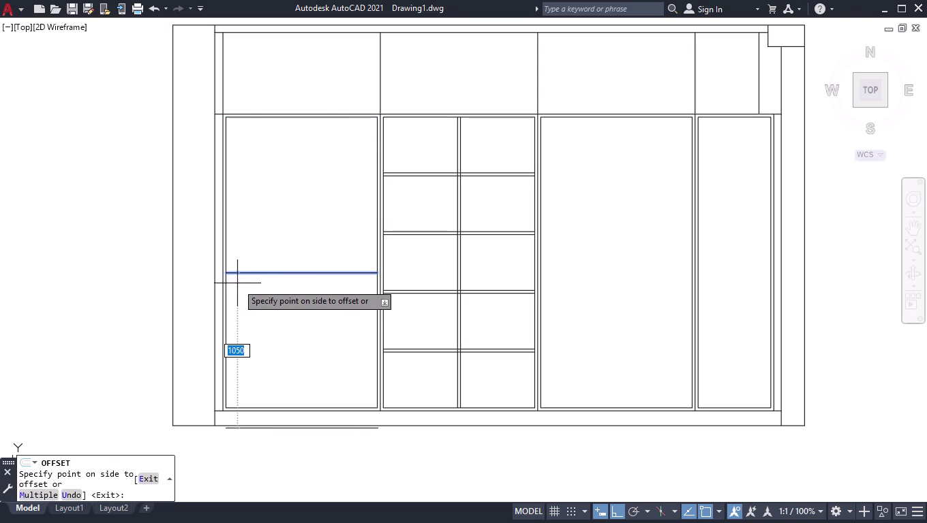
text(20)
key(Return)
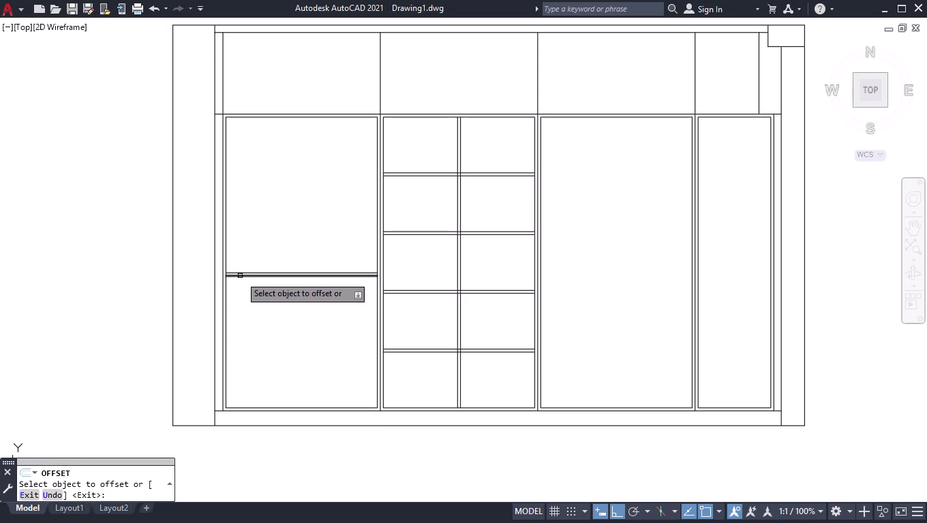
click(240, 276)
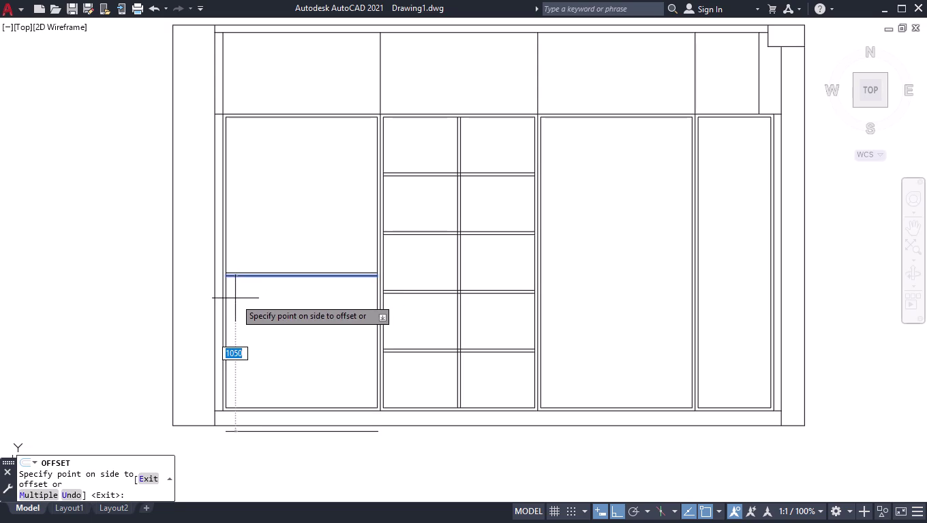
text(200)
key(Return)
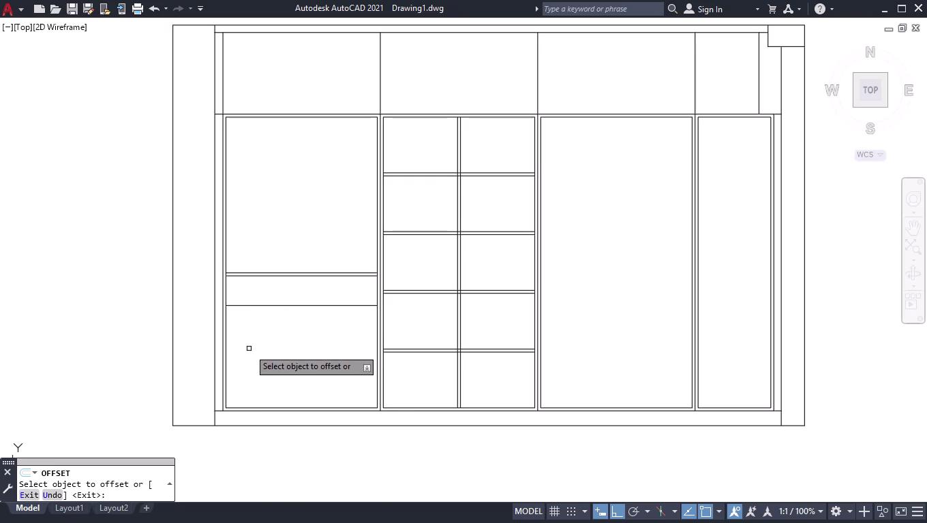
key(Return)
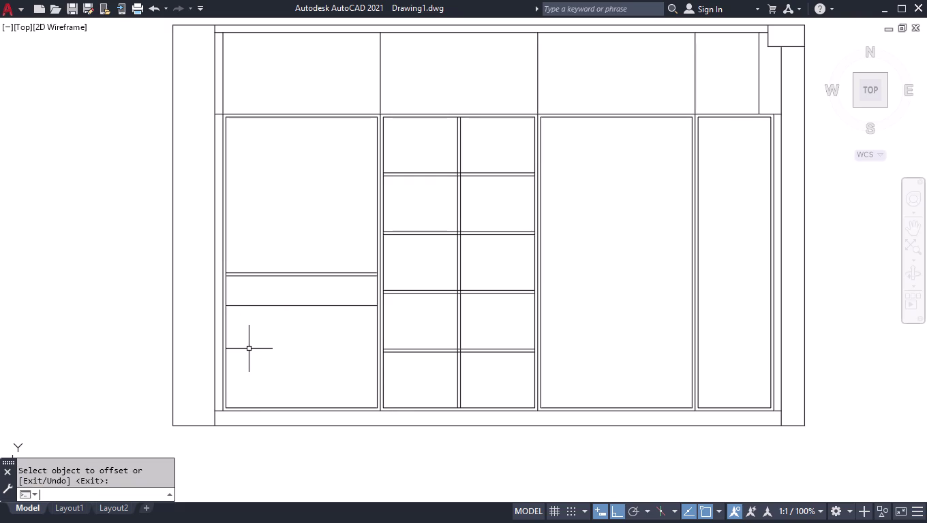
text(MEAS)
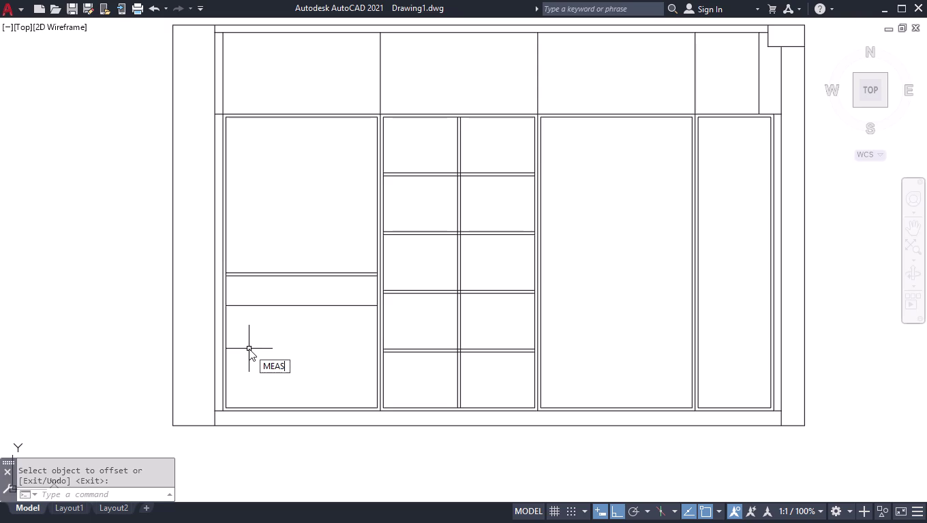
key(Return)
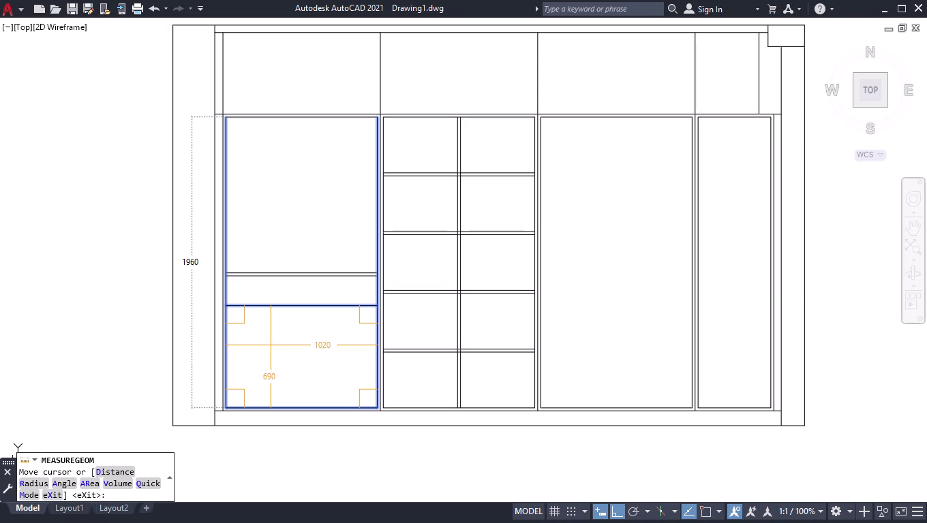
key(space)
text(OFF)
key(Return)
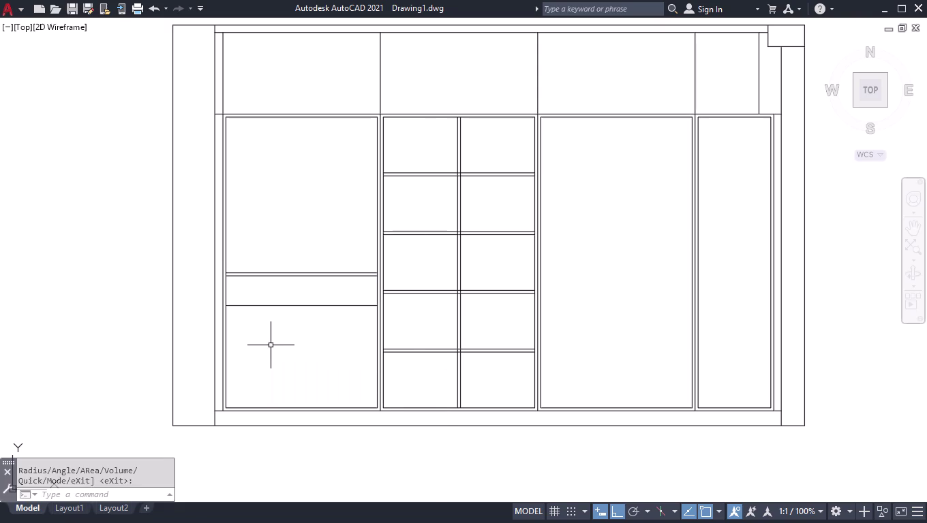
text(335)
key(Return)
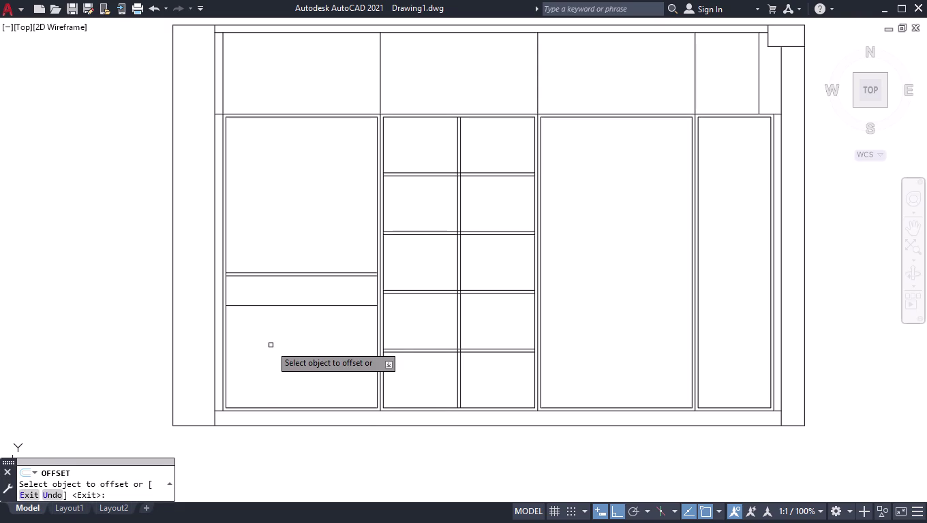
Offset the line under the drawer strip downward and double it with a 20-unit copy.
click(301, 305)
click(304, 335)
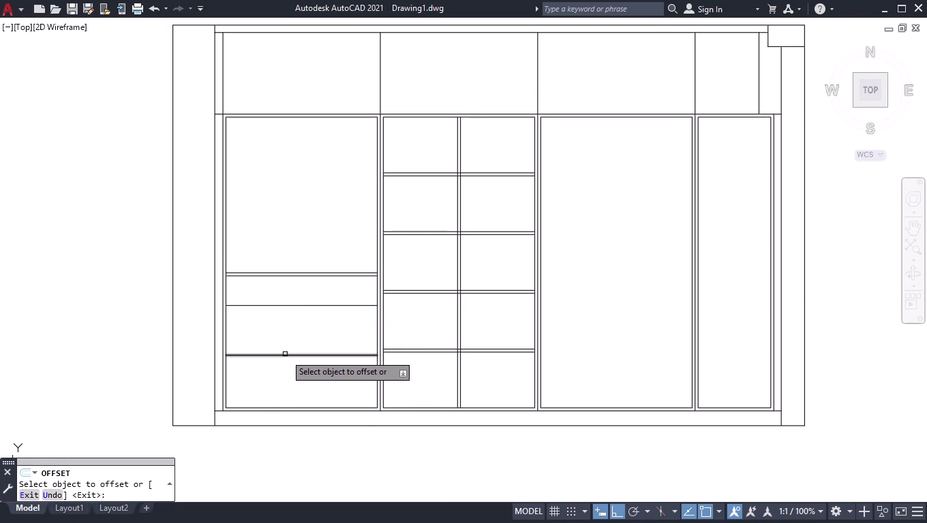
click(285, 355)
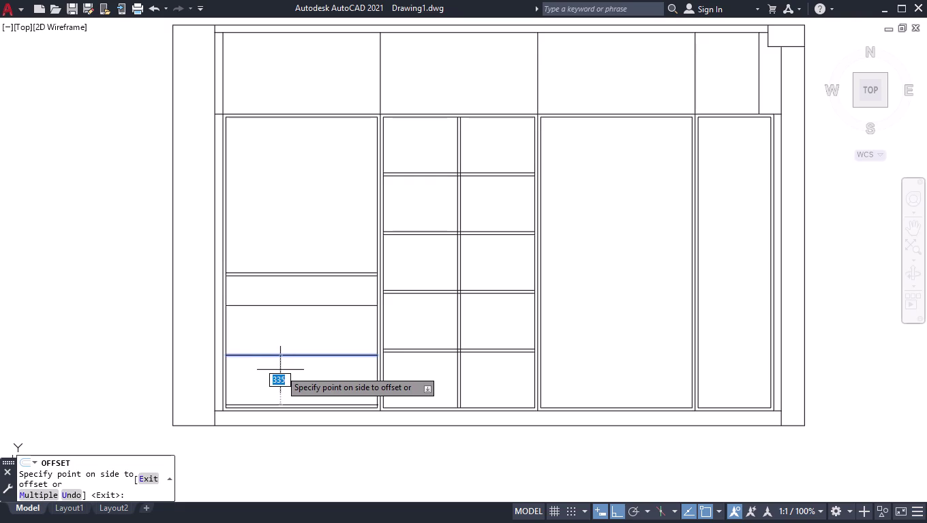
key(2)
key(0)
key(Return)
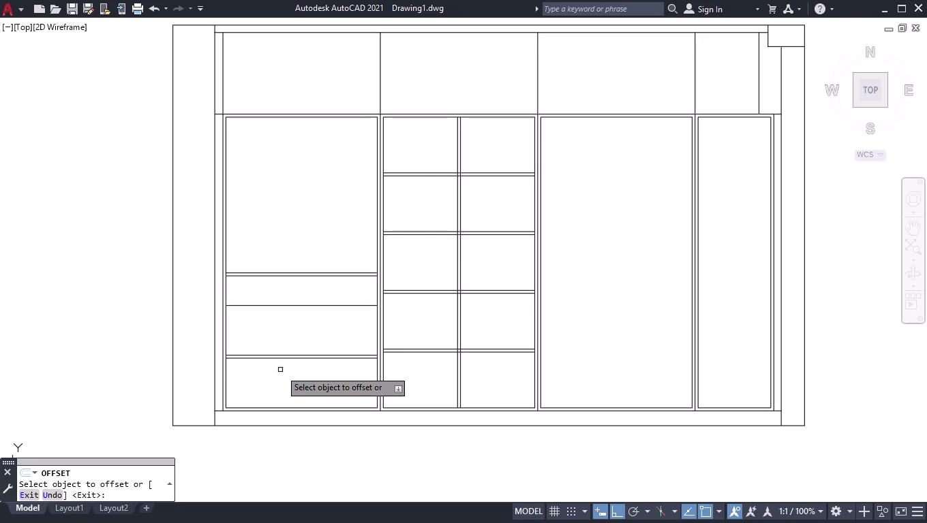
key(Return)
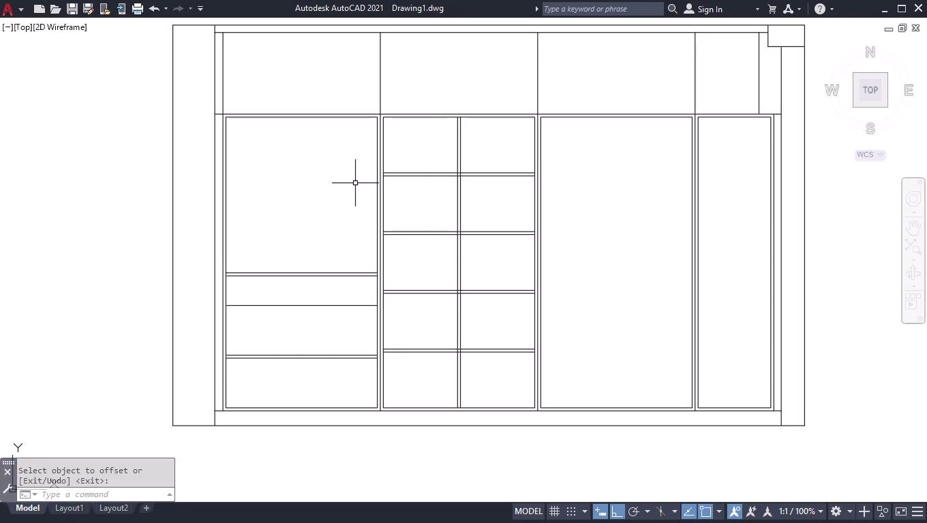
scroll(up, 3)
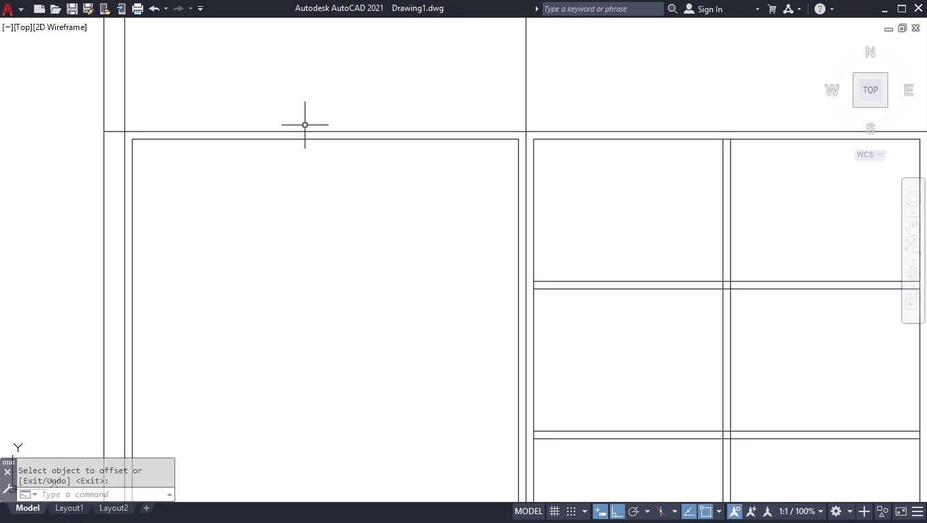
Draw a small closed notch with 30- and 10-unit sides on the door's inner left edge.
key(l)
key(Return)
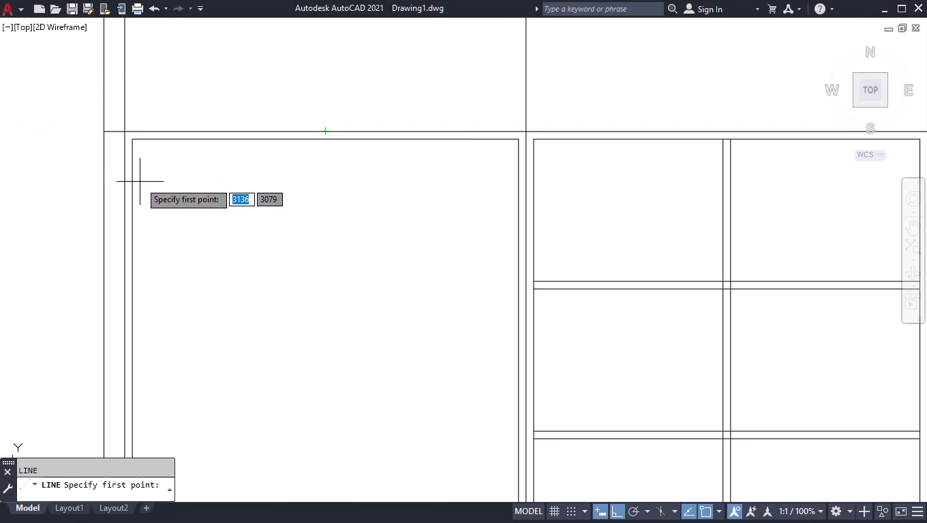
click(133, 183)
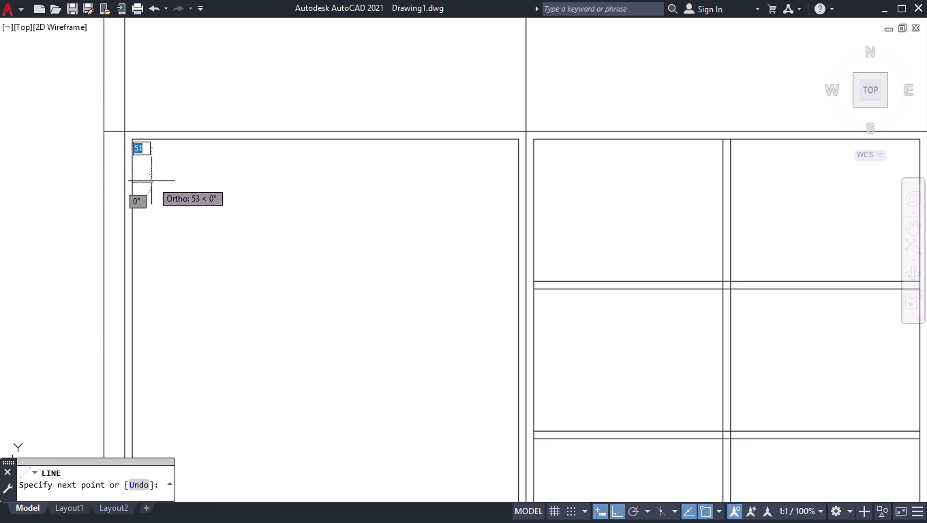
click(150, 180)
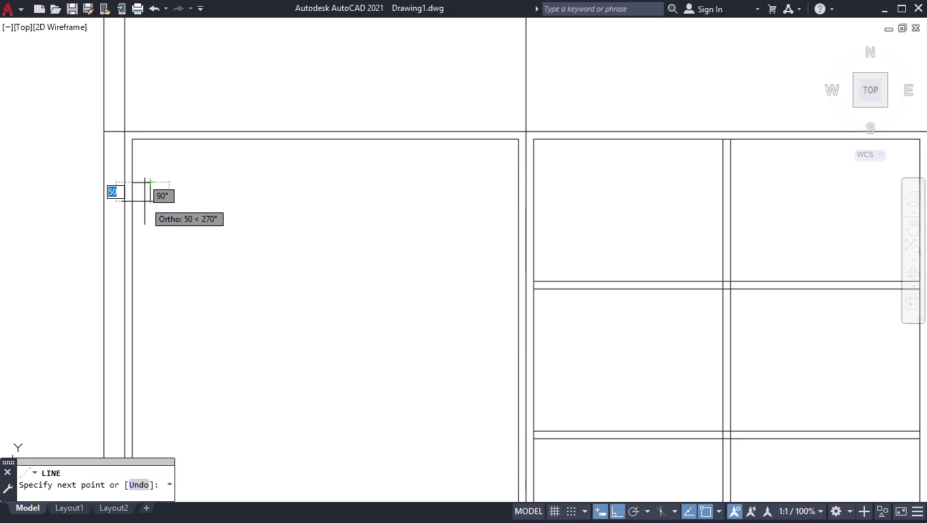
key(3)
key(0)
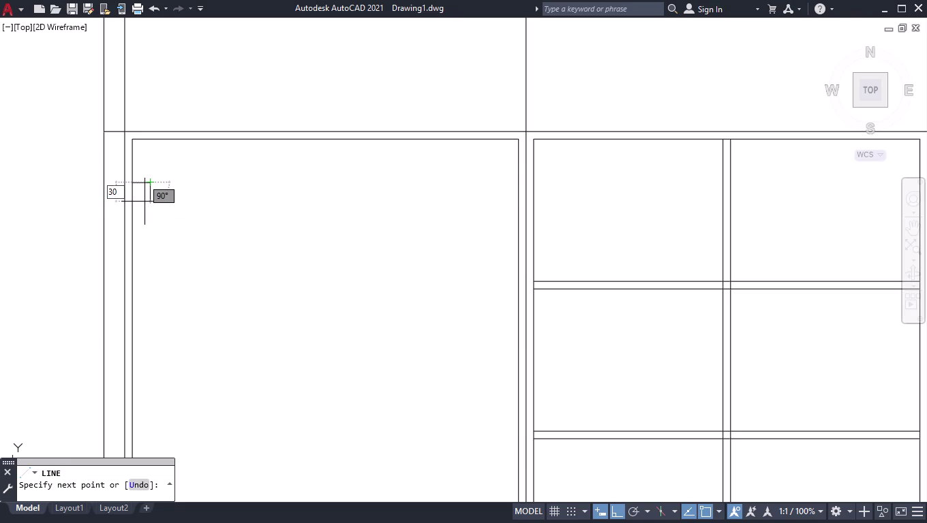
key(Return)
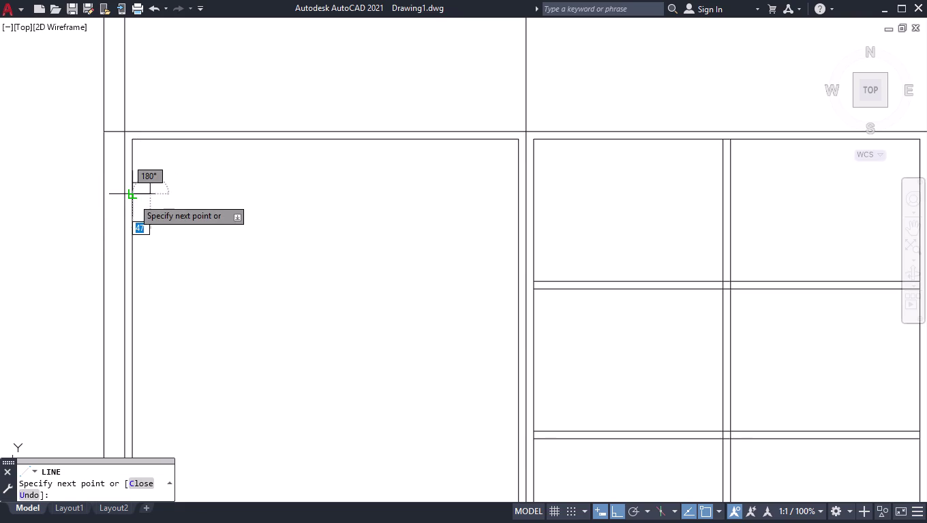
text(10)
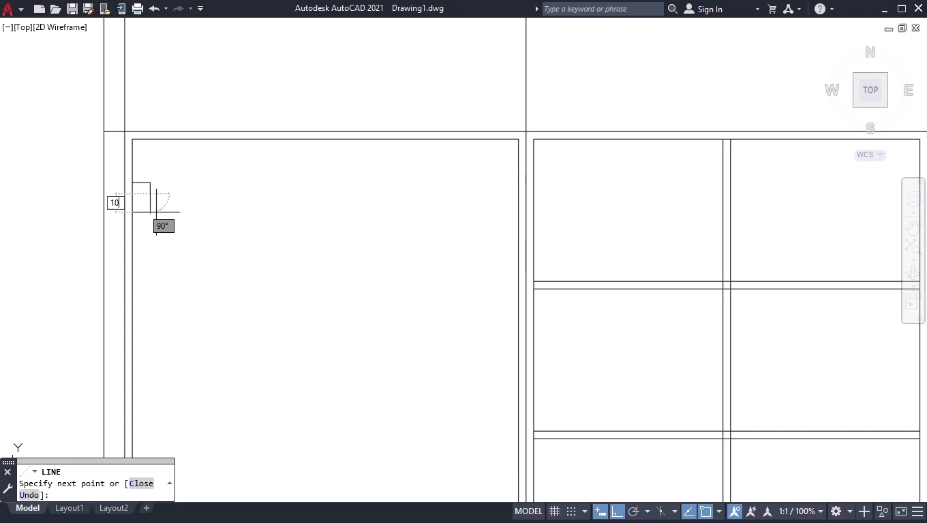
key(Return)
click(130, 195)
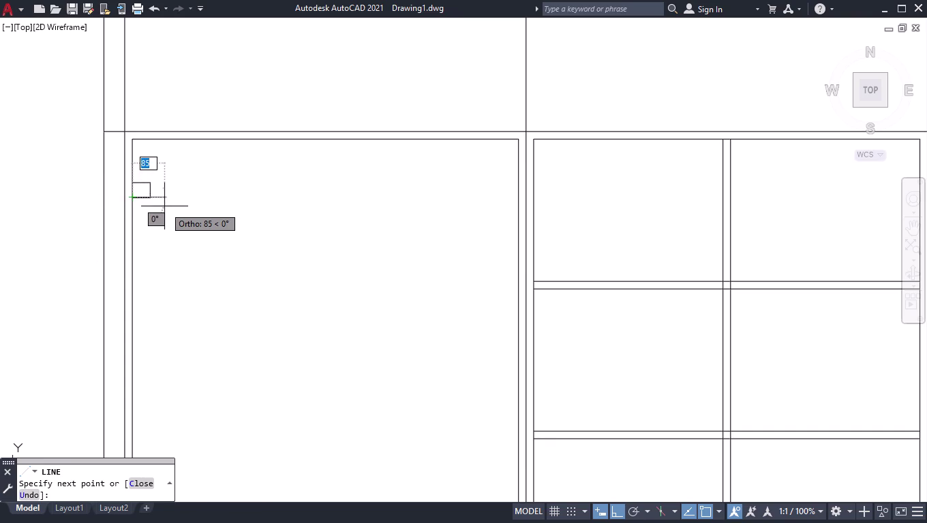
key(Return)
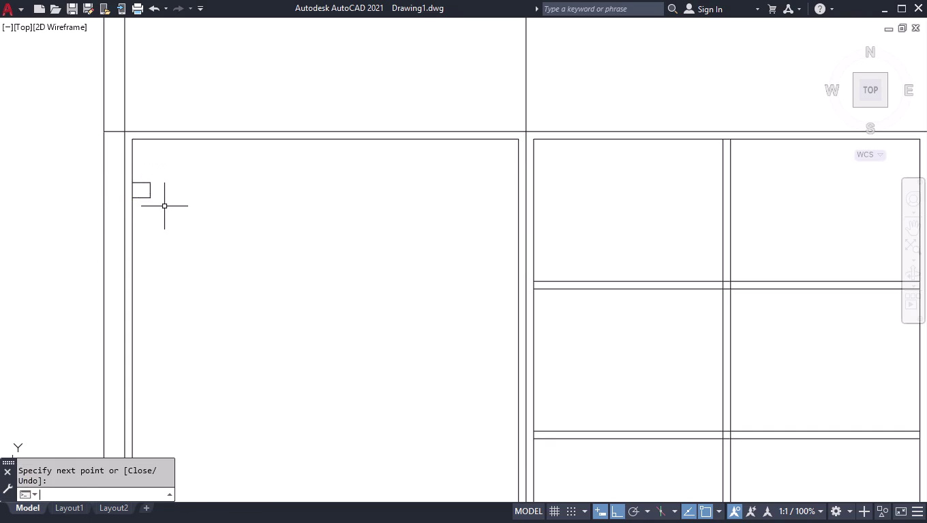
text(EX)
key(Return)
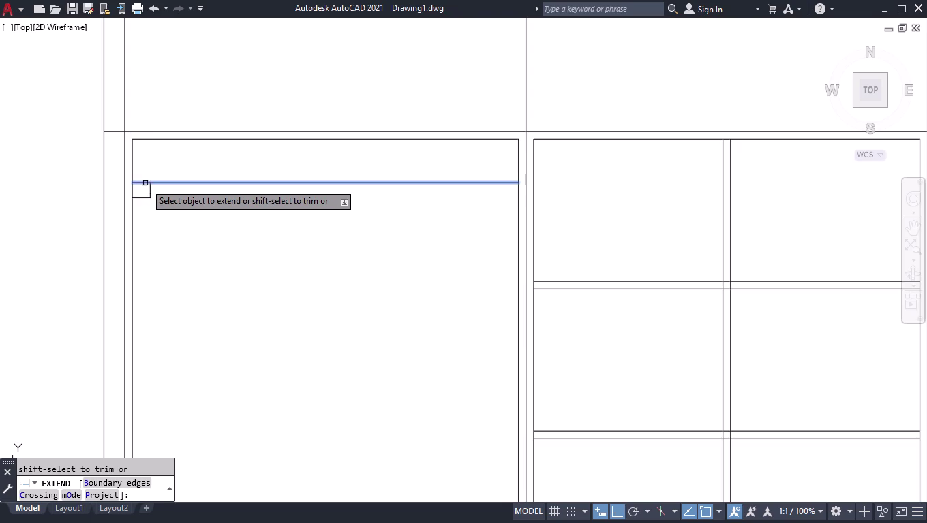
Extend the left notch's top and bottom lines across the door to the right edge.
click(145, 183)
click(143, 197)
key(Return)
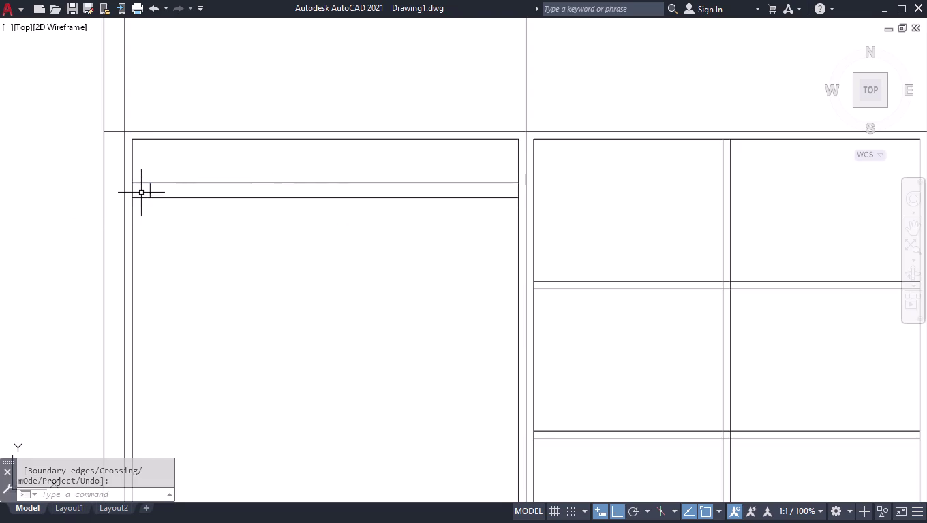
scroll(up, 3)
scroll(down, 3)
scroll(up, 3)
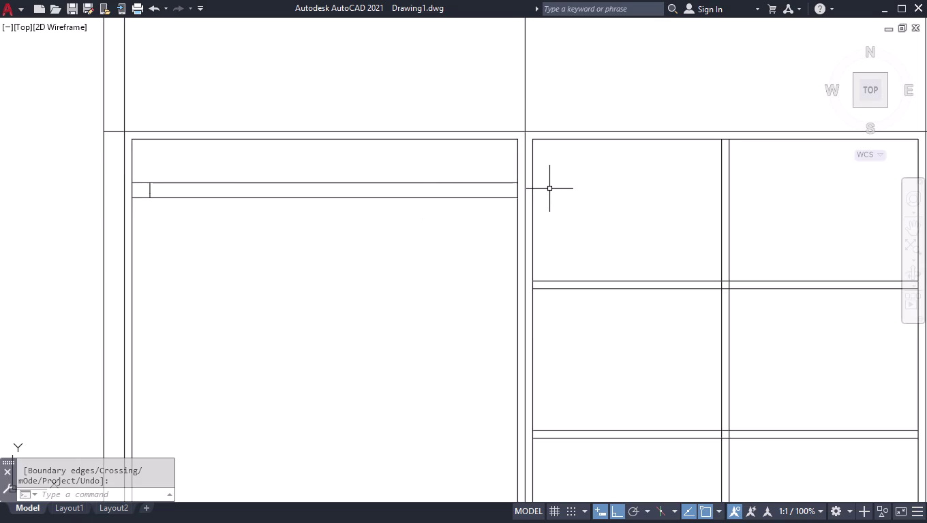
Draw the matching notch outline at the door's right edge.
key(l)
key(Return)
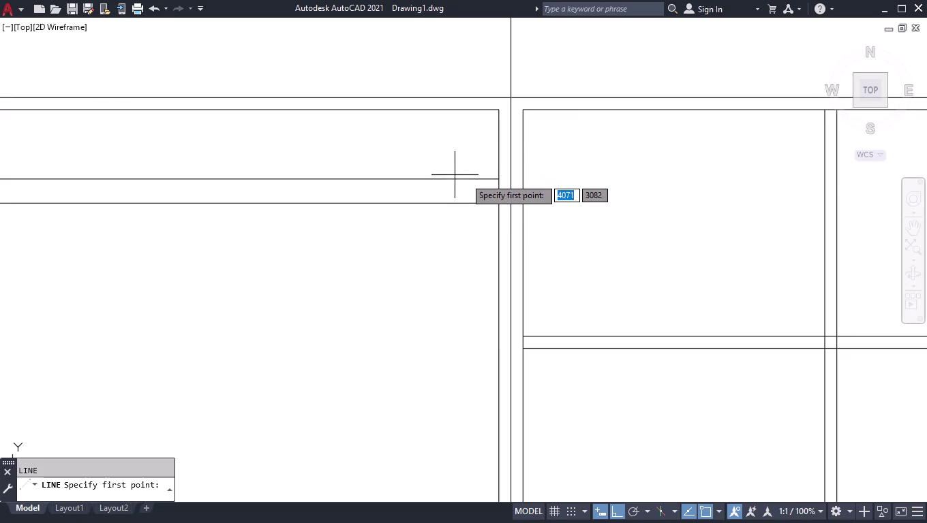
click(470, 181)
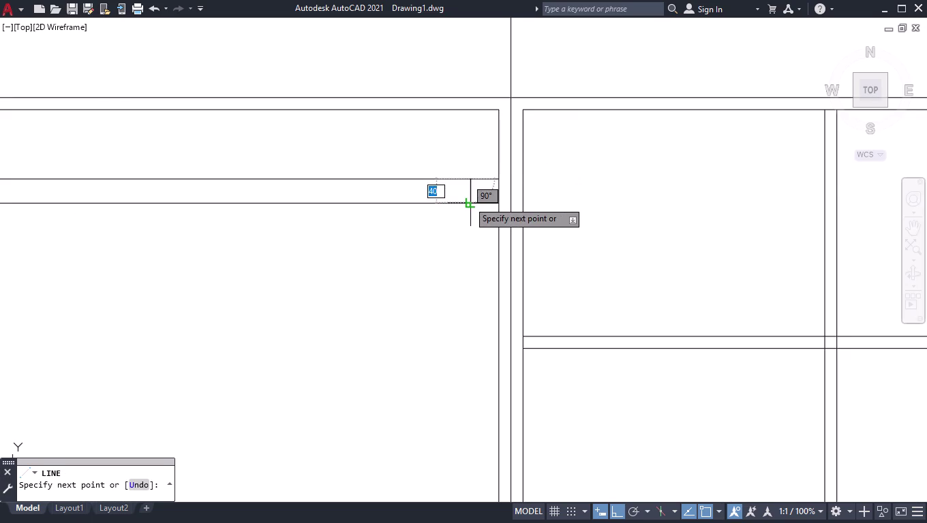
click(468, 201)
key(space)
scroll(down, 3)
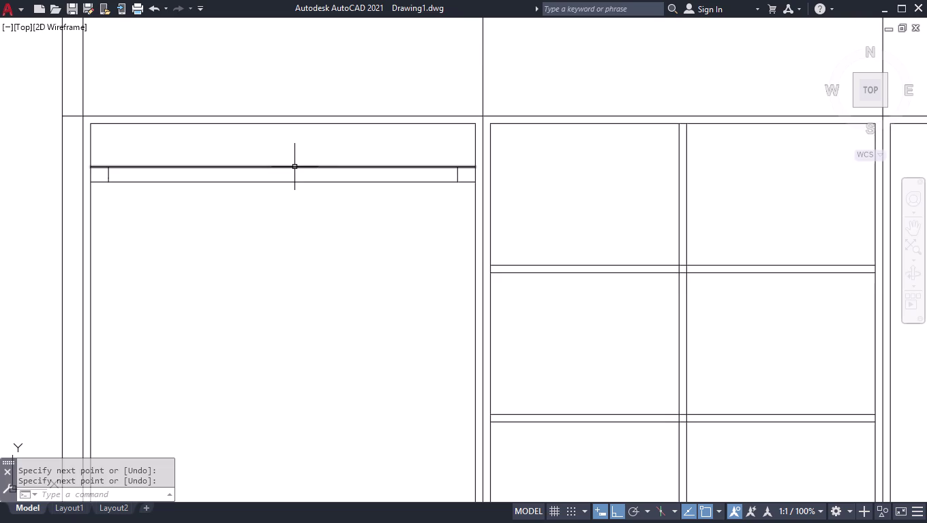
Trim away the upper and lower line segments between the two notches.
text(TR)
key(Return)
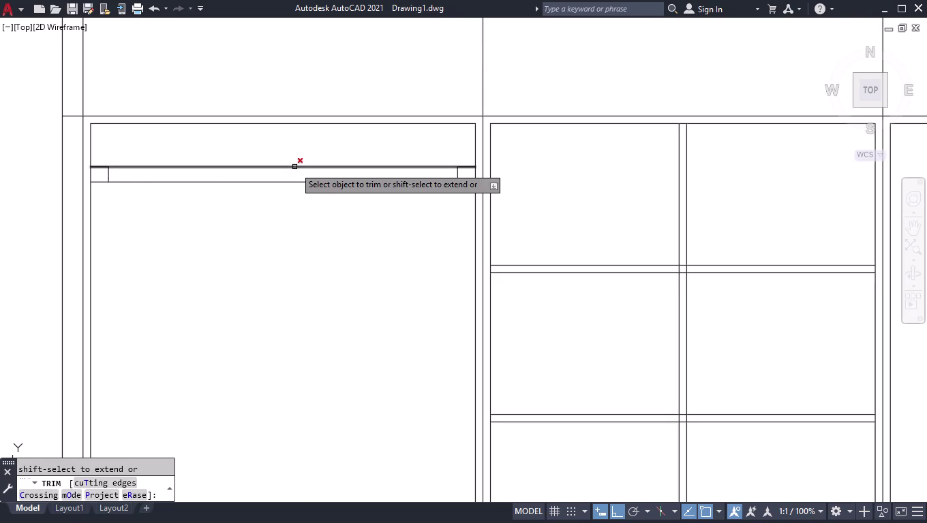
click(296, 157)
click(275, 201)
key(Return)
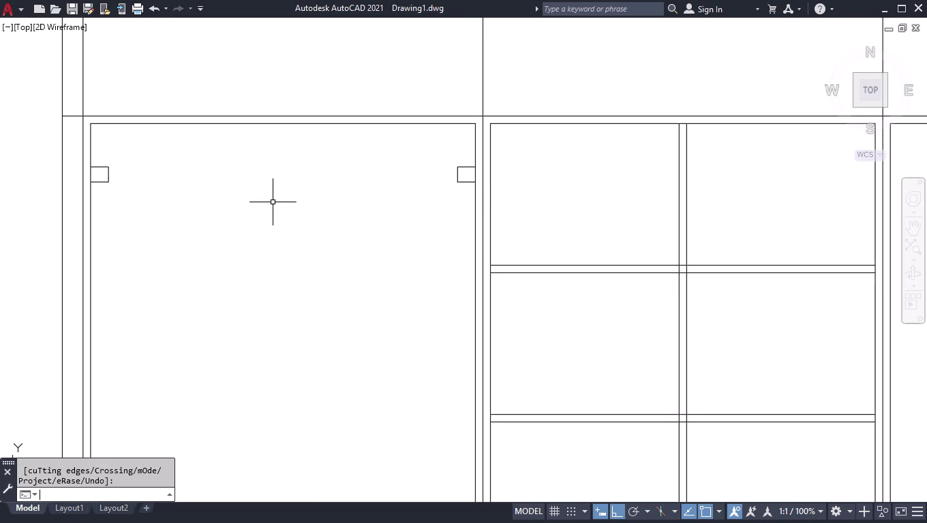
scroll(up, 3)
scroll(up, 3)
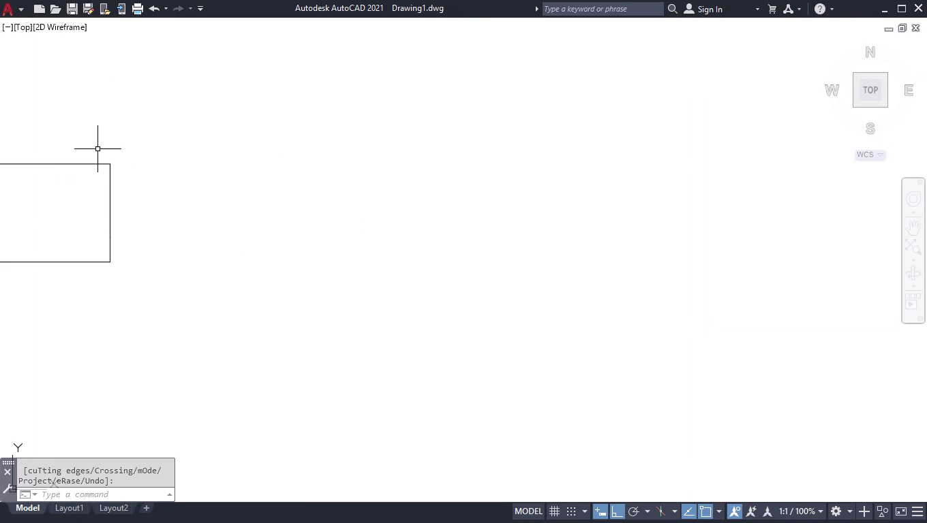
text(DL)
text(I)
key(Return)
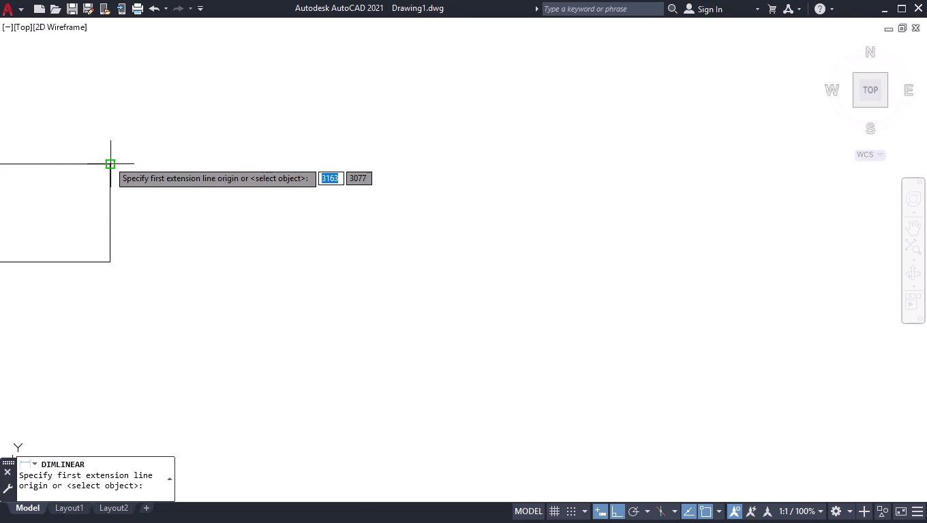
click(109, 161)
click(113, 259)
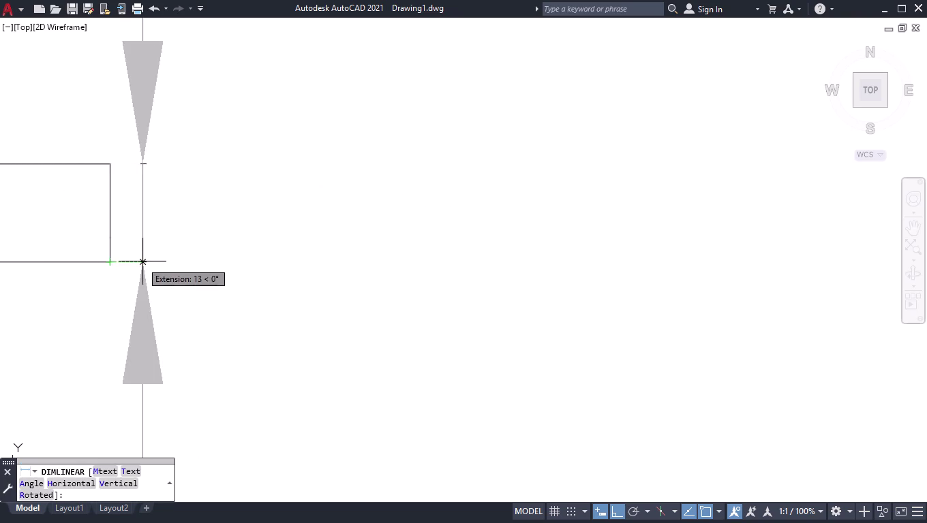
scroll(down, 3)
key(space)
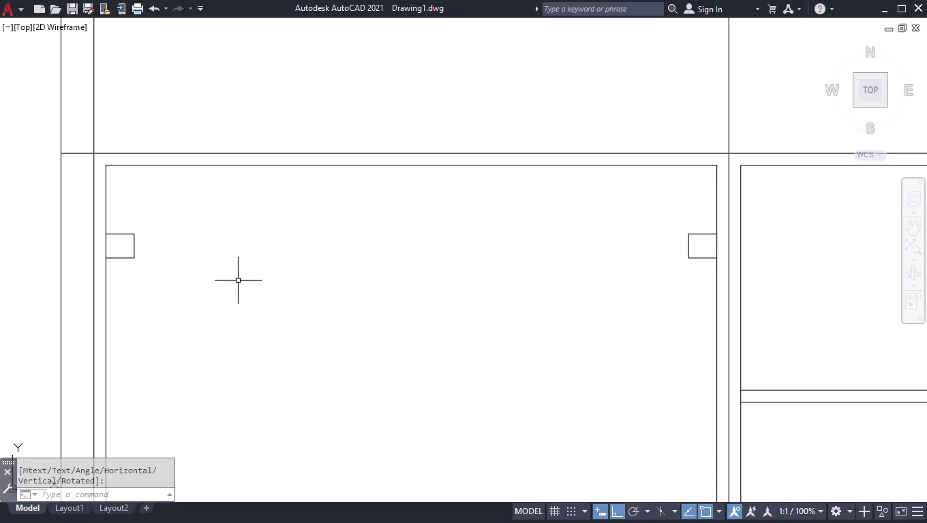
key(l)
key(Return)
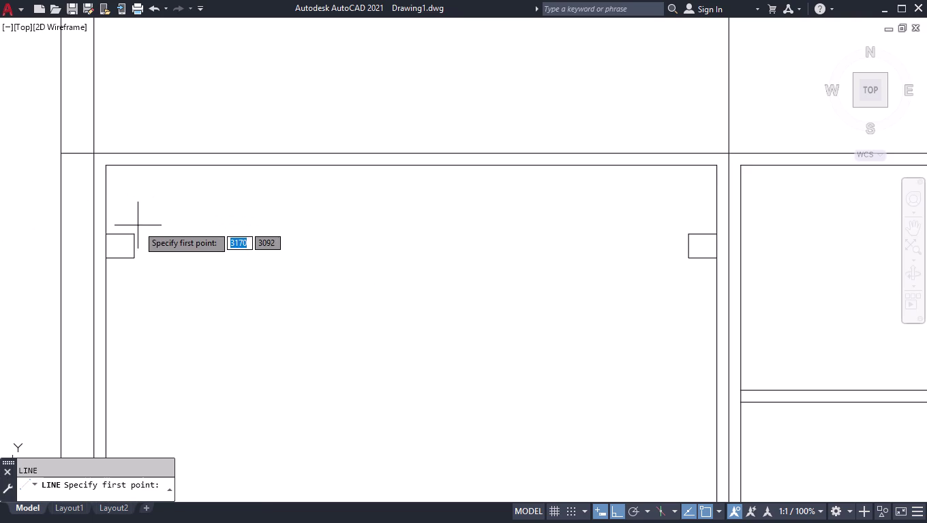
Draw a groove line from the left notch to the right notch and move it 10 units.
click(134, 235)
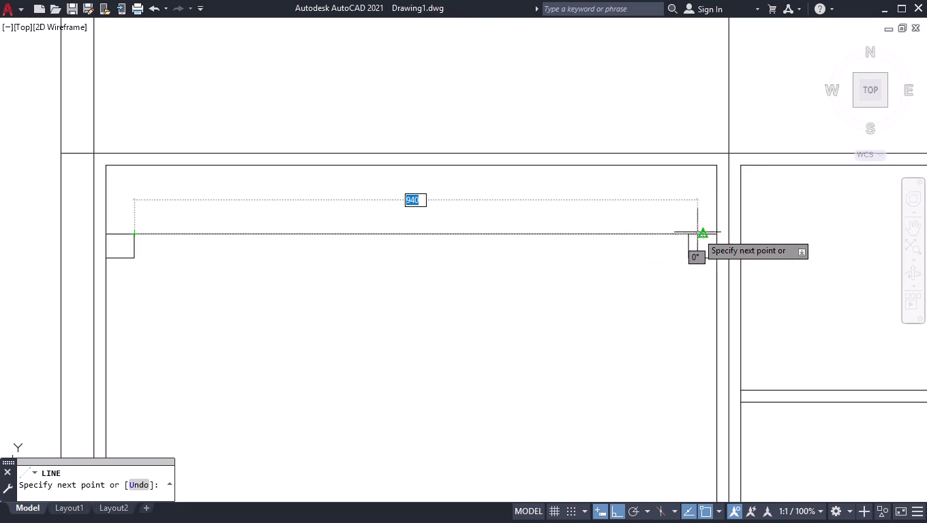
click(689, 237)
key(space)
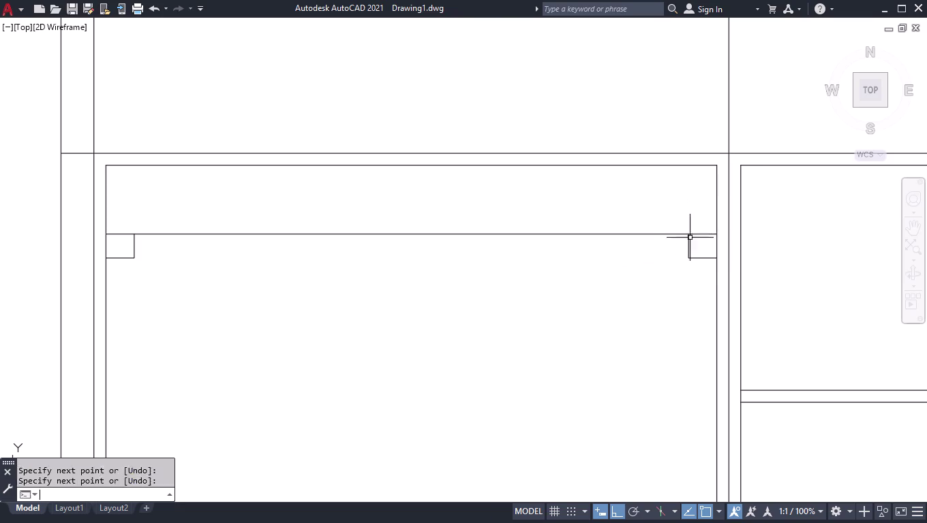
click(565, 233)
click(410, 234)
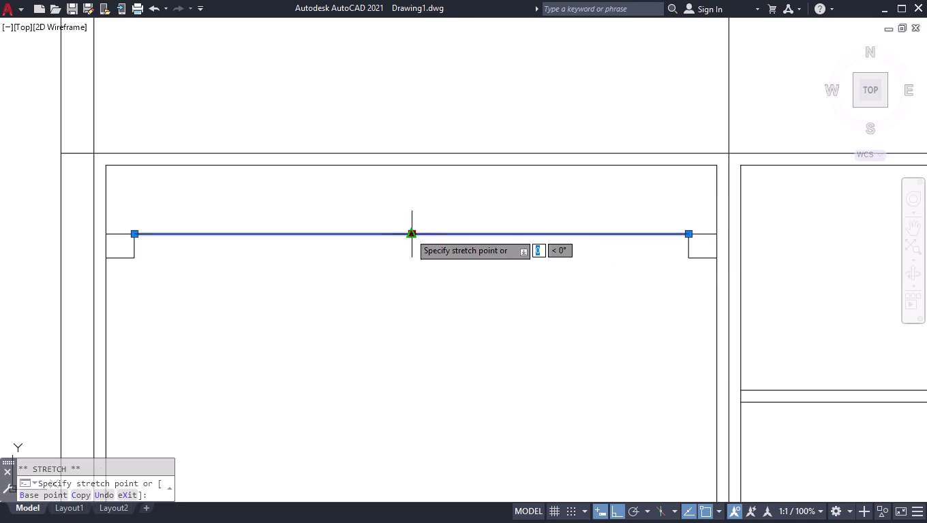
text(10)
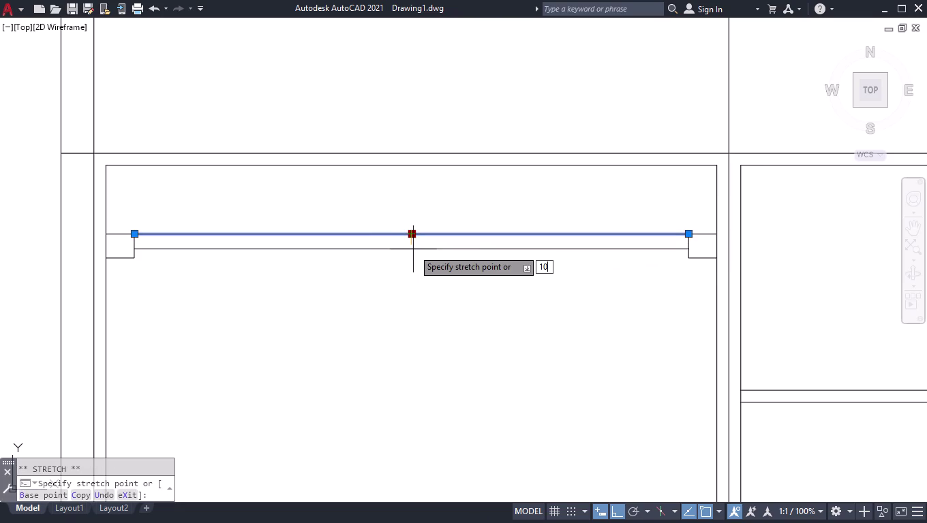
key(Return)
Offset the line 20 units below it to form a double line.
text(OFF)
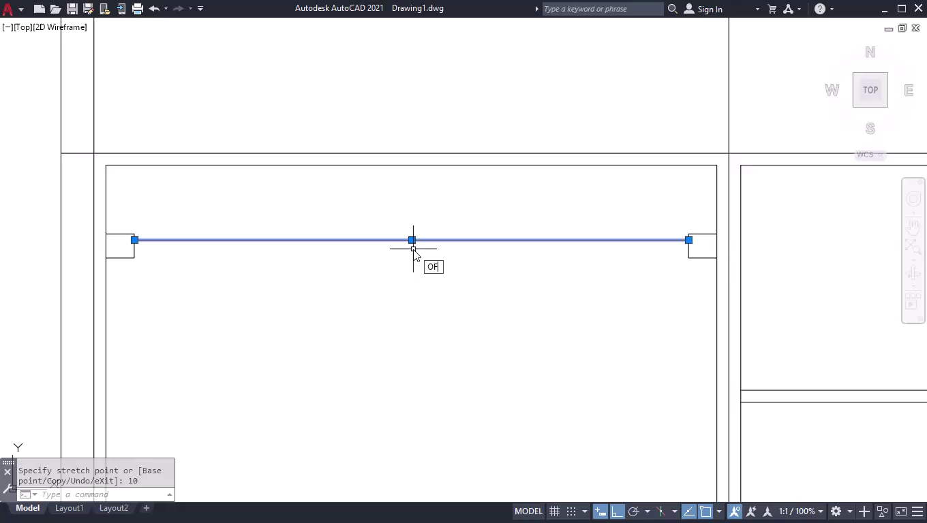
key(Return)
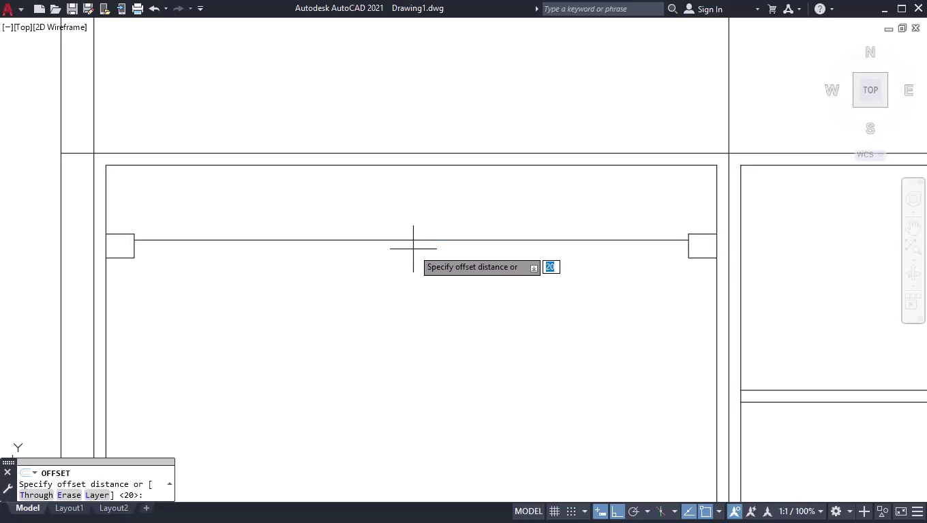
text(20)
key(Return)
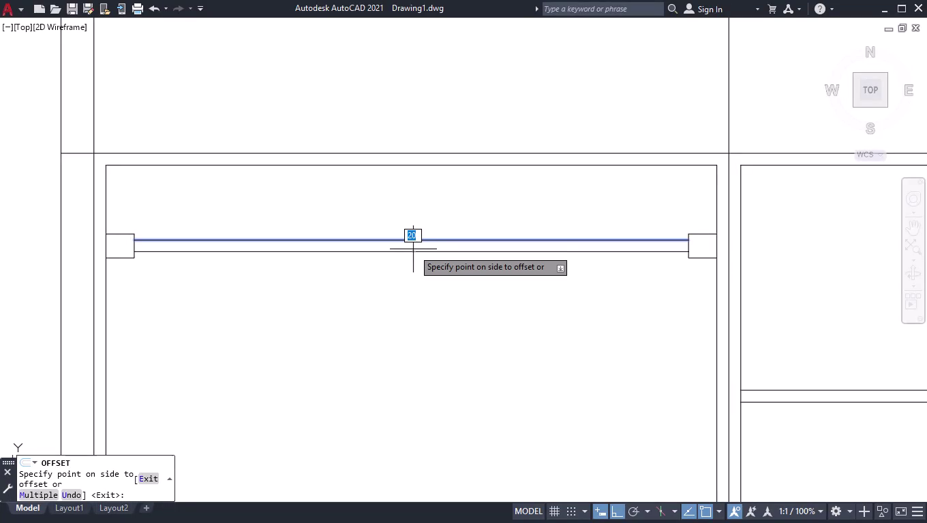
click(412, 249)
key(Return)
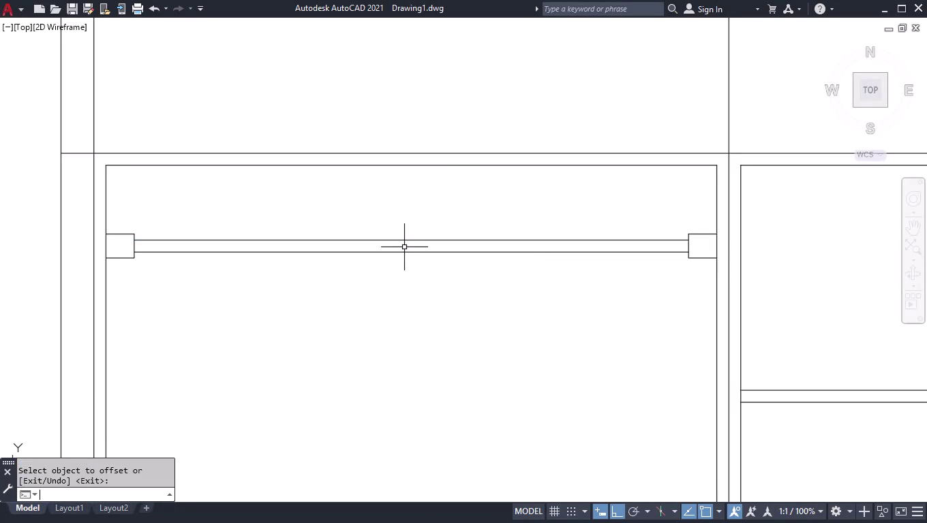
scroll(down, 3)
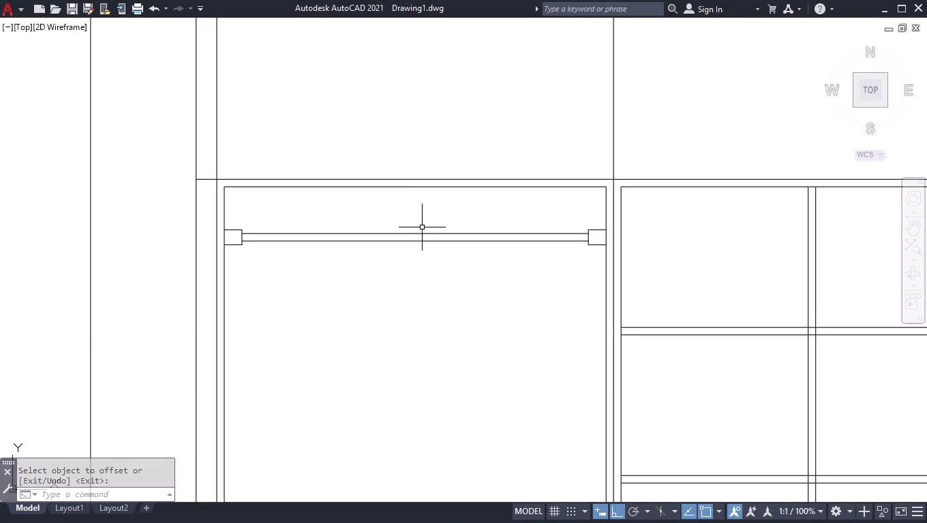
Break the panel's left vertical edge at the drawer's top and bottom lines.
scroll(down, 3)
scroll(down, 3)
scroll(up, 3)
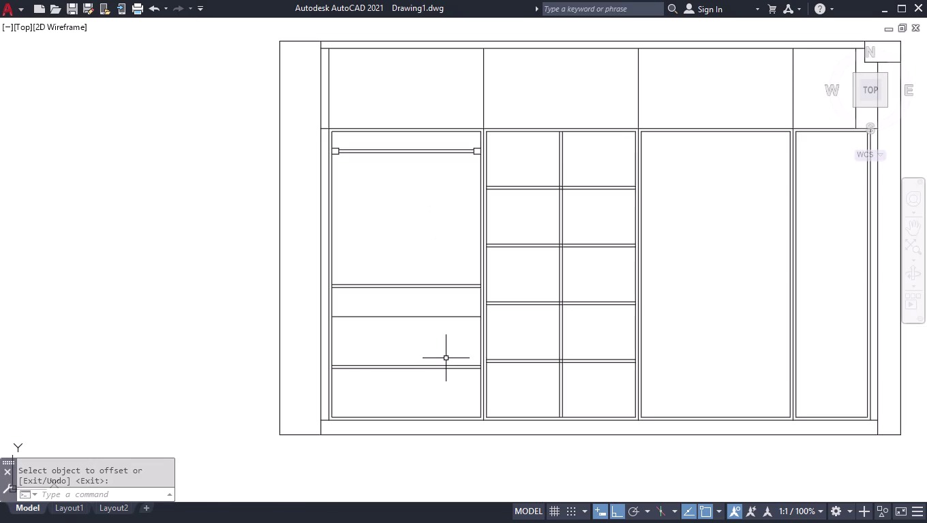
scroll(up, 3)
scroll(up, 3)
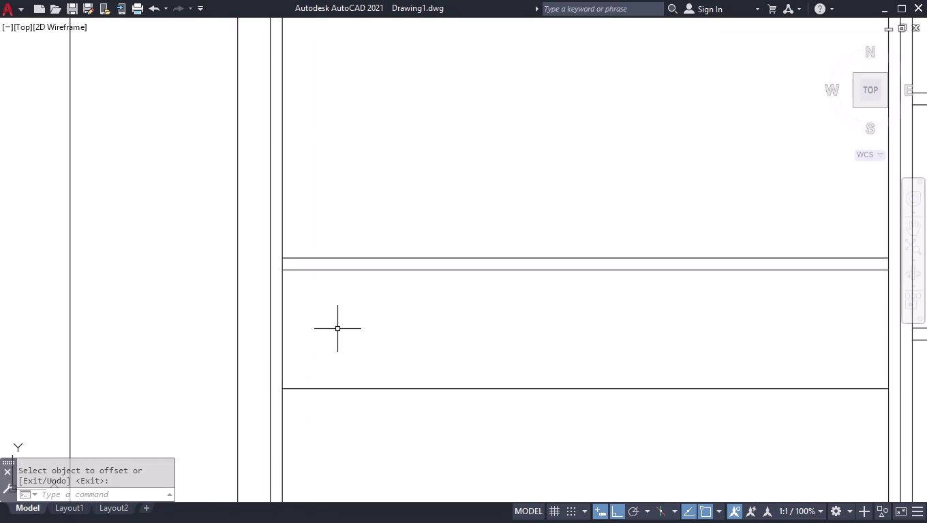
text(BR)
key(Down)
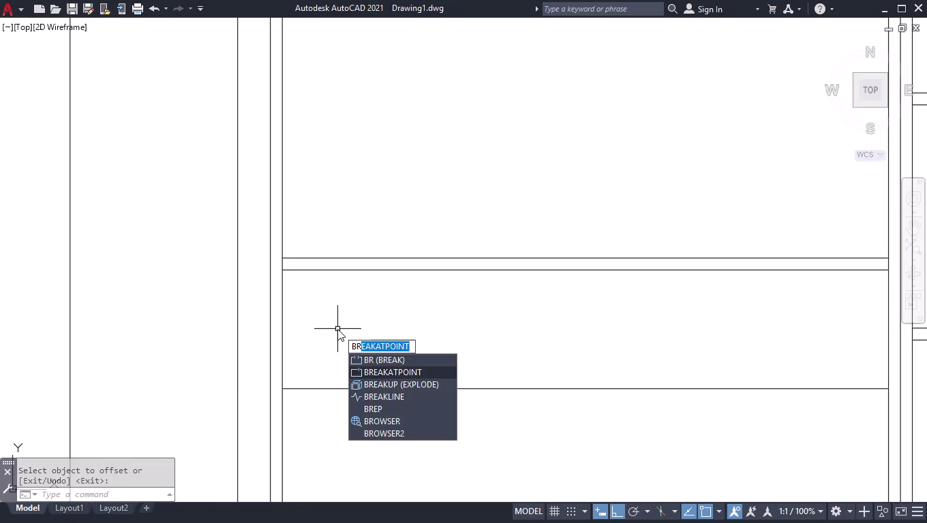
key(Return)
click(285, 327)
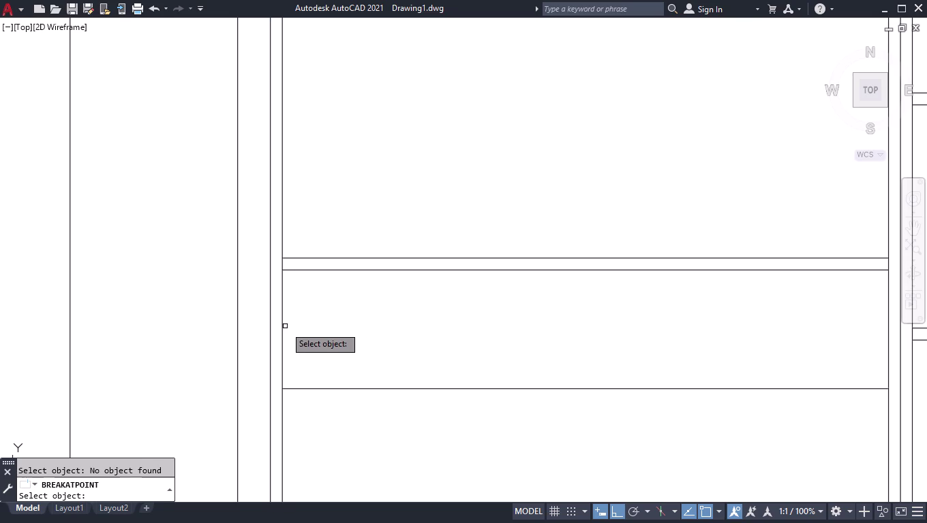
click(281, 329)
click(285, 271)
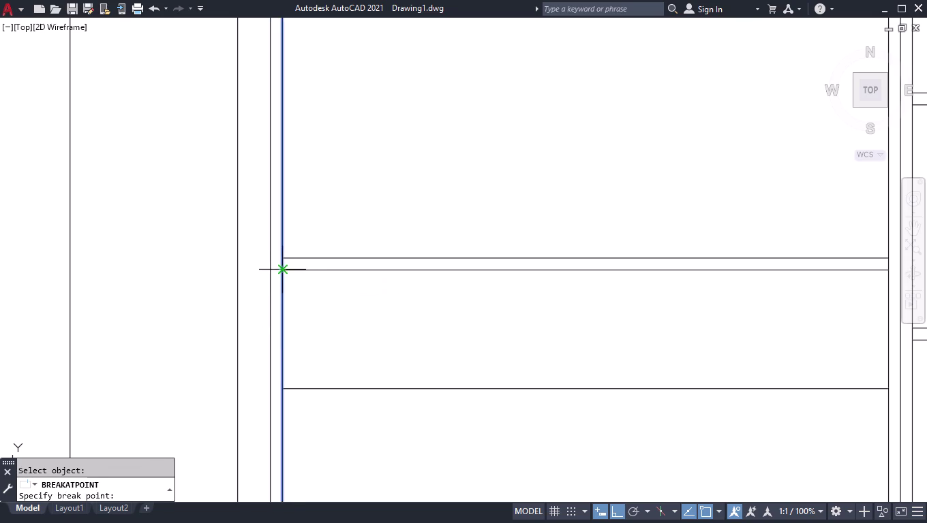
key(space)
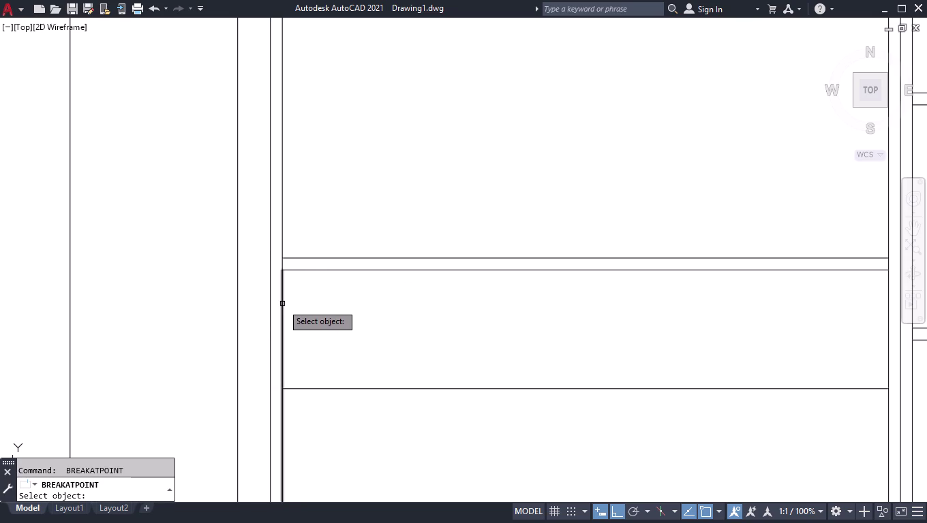
click(283, 303)
click(287, 387)
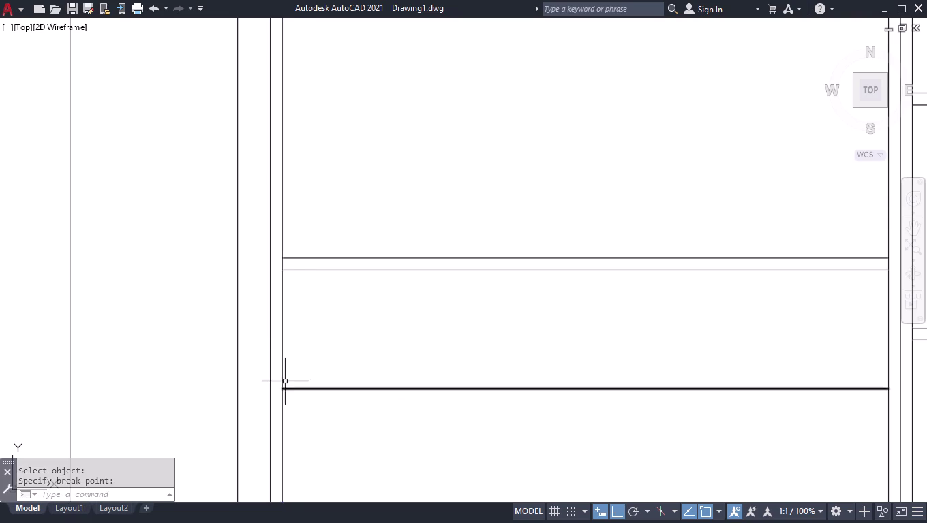
Offset that left edge segment 50 units to the right inside the drawer front.
text(OFF)
key(Return)
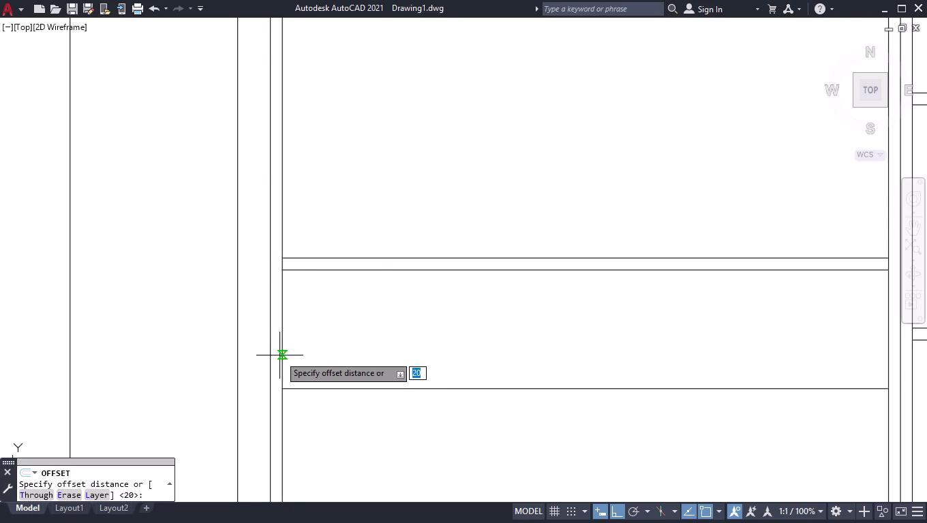
text(50)
key(Return)
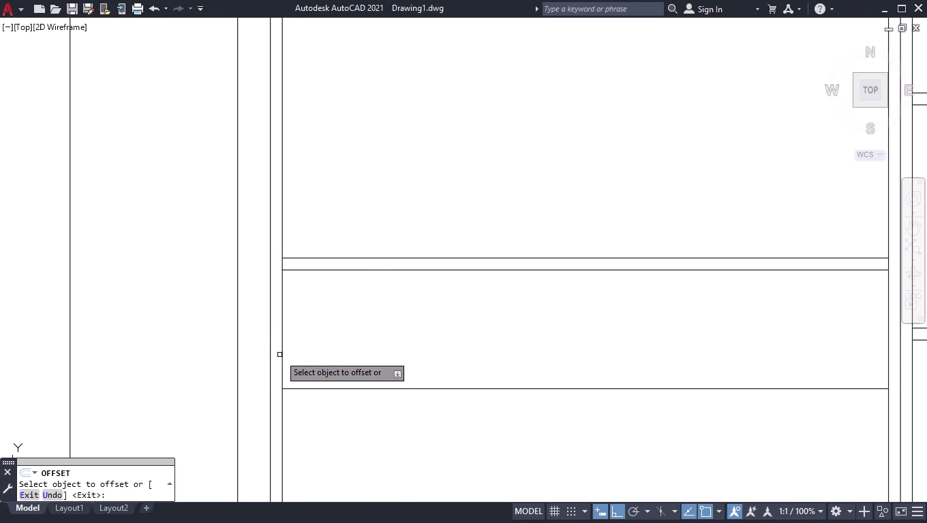
click(282, 308)
click(362, 326)
key(Return)
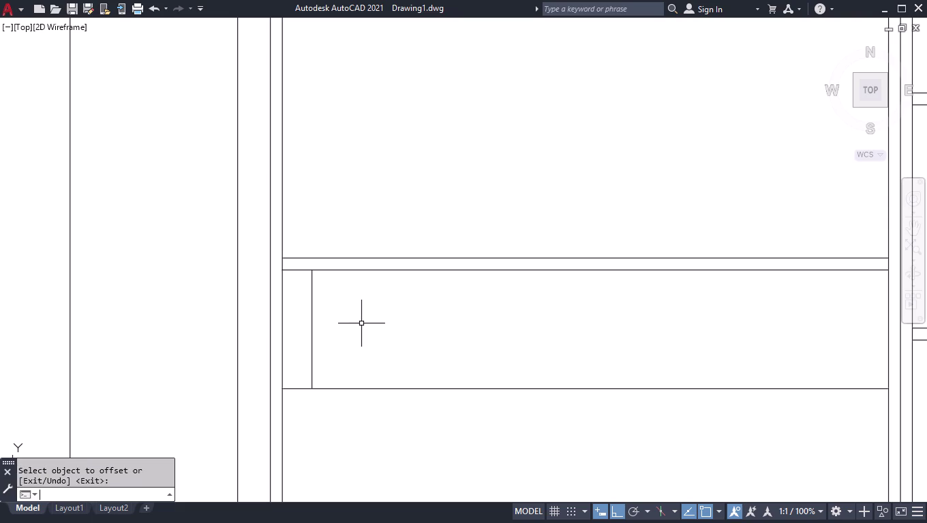
scroll(down, 3)
scroll(up, 3)
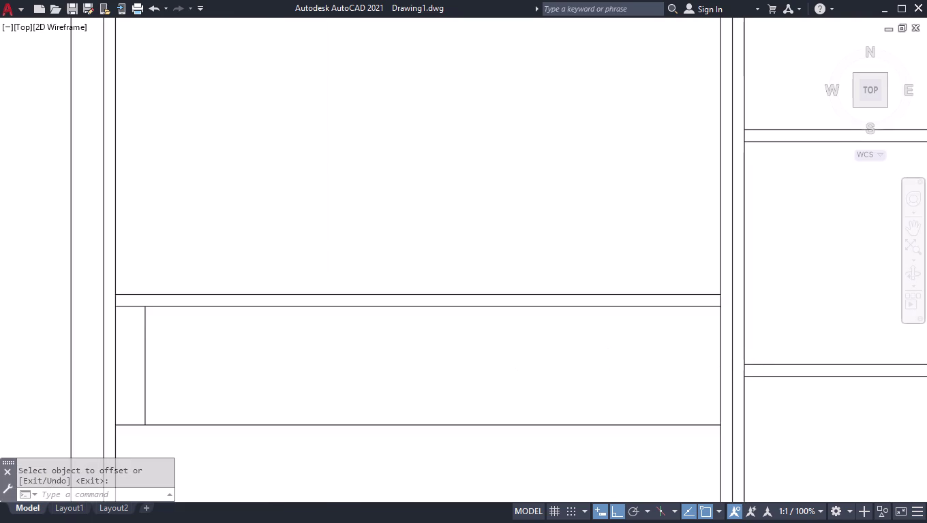
Break the front's right vertical edge at its top and bottom lines.
text(BR)
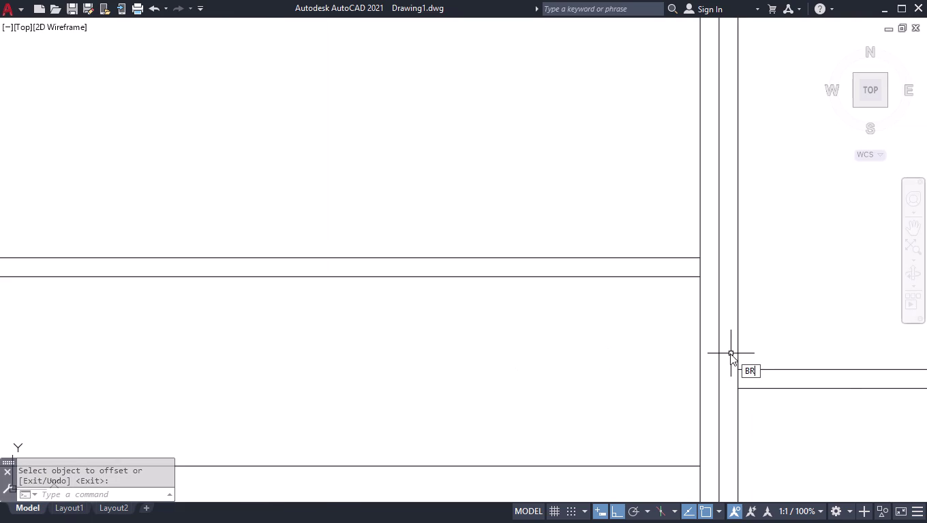
key(Down)
key(Return)
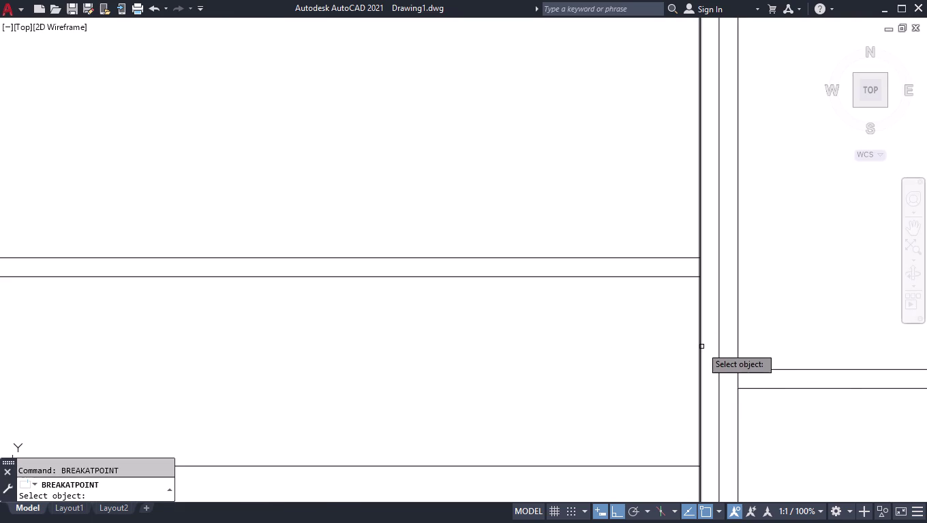
click(701, 347)
click(698, 280)
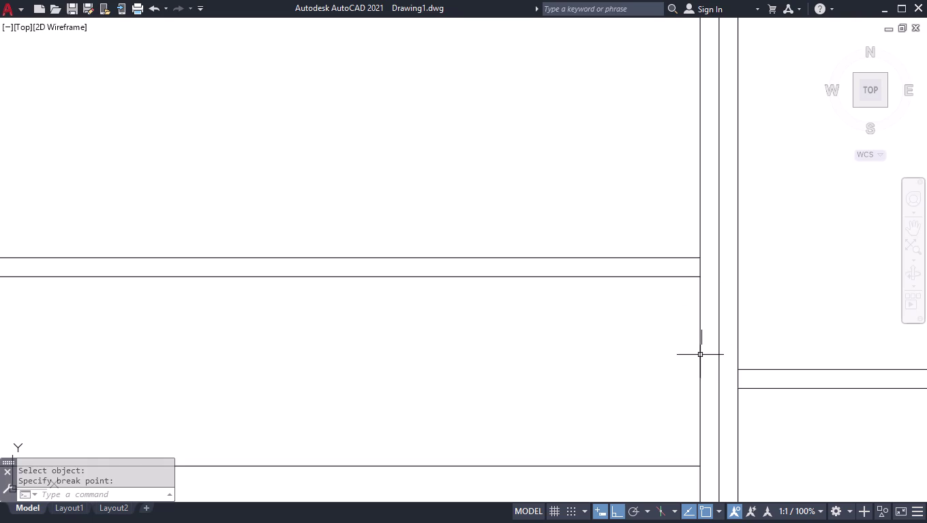
key(space)
click(699, 356)
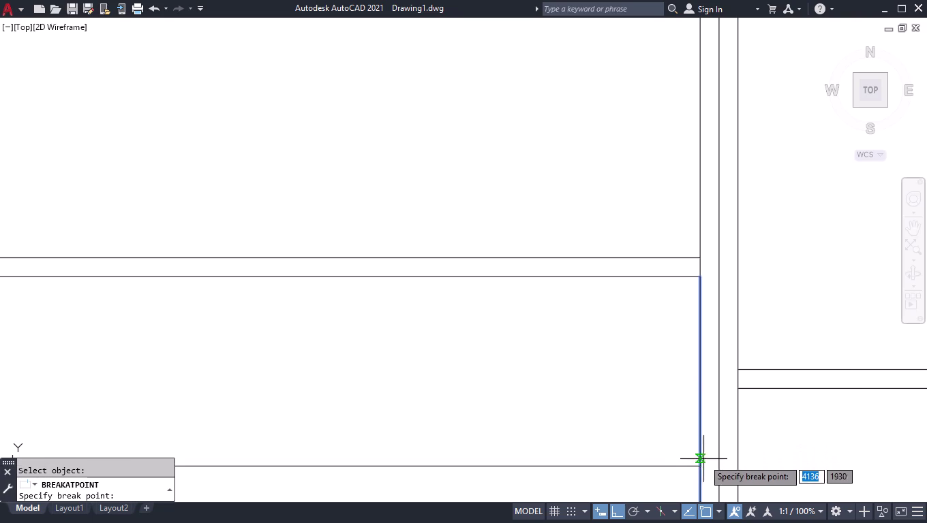
click(702, 468)
Offset the right edge segment 50 units inward into the front panel.
text(OFF)
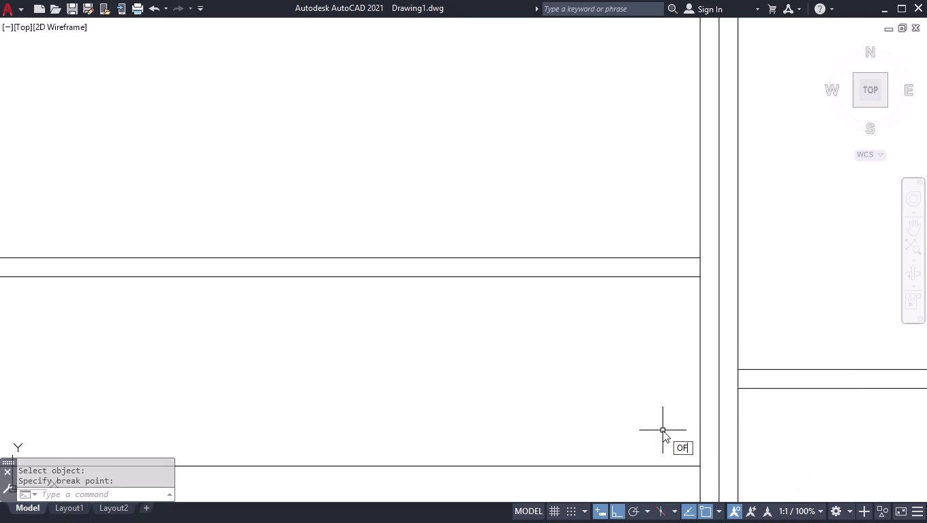
key(Return)
text(5-)
key(BackSpace)
key(0)
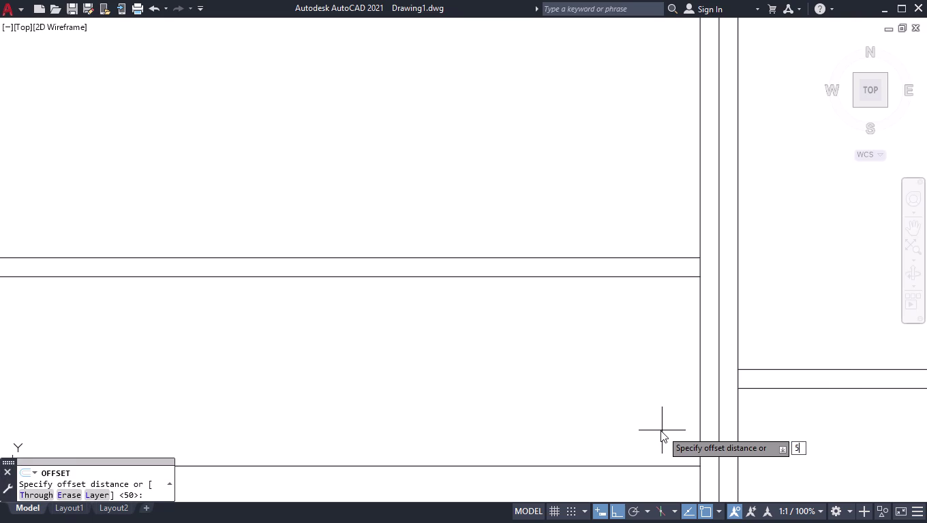
key(Return)
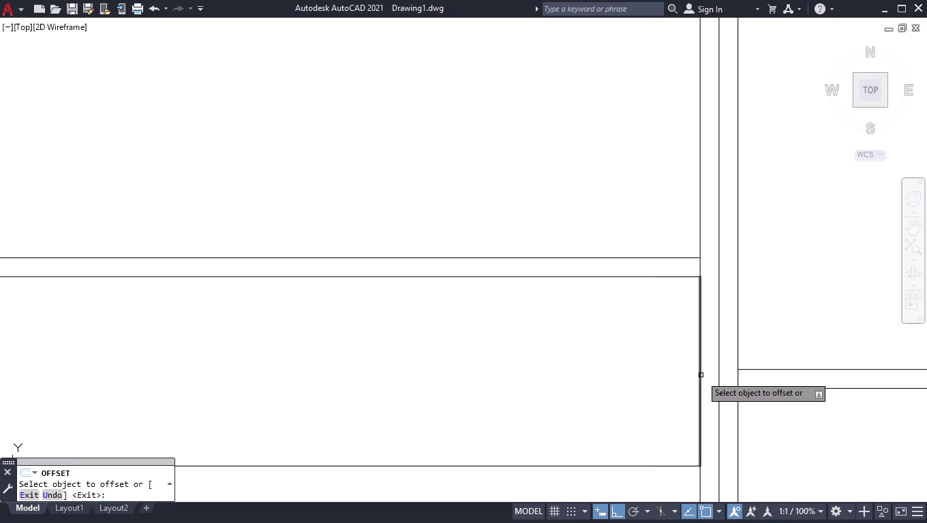
click(701, 376)
click(651, 382)
key(Return)
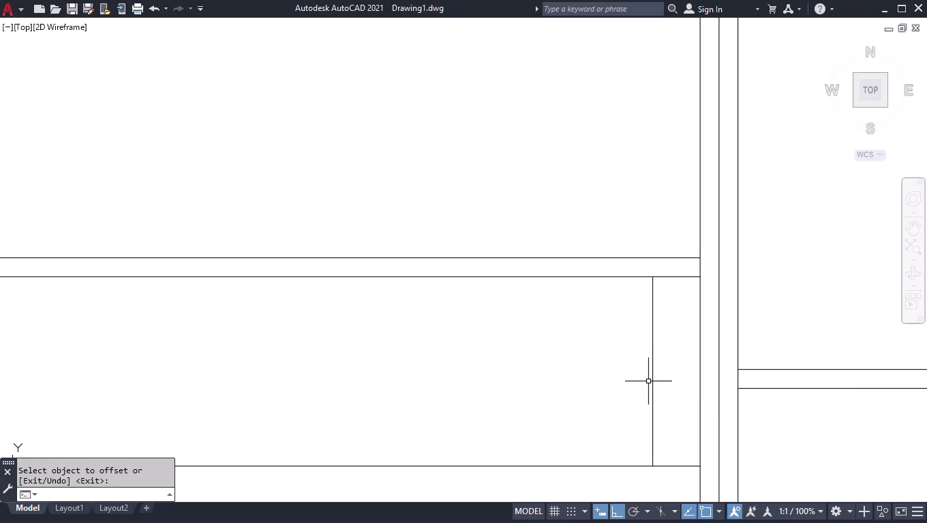